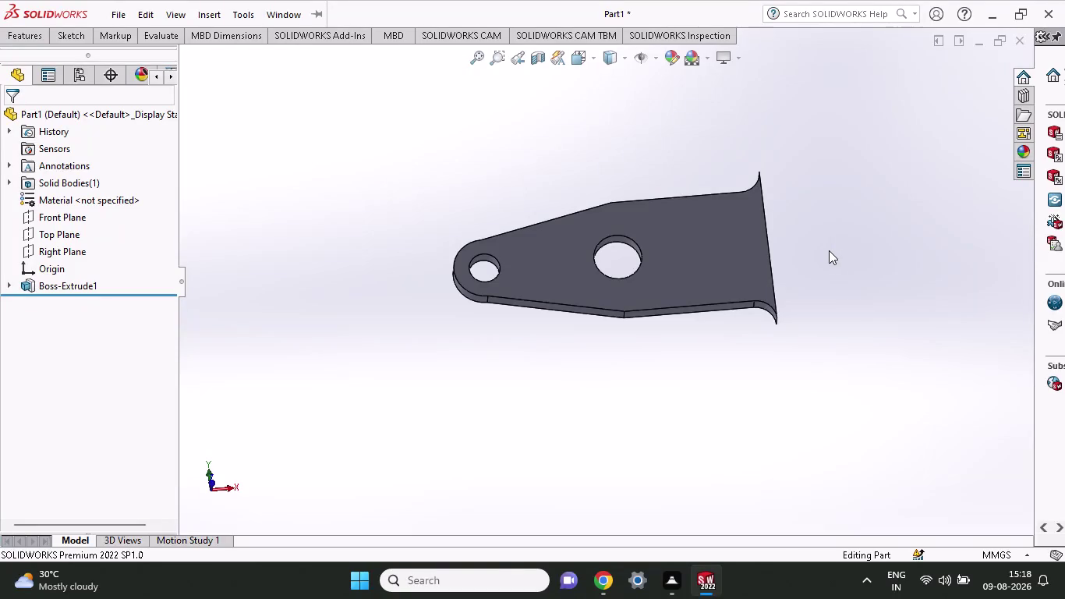
Orbit the bracket to the flange's narrow end face, select it and view it Normal To.
scroll(down, 3)
middle_drag(829, 267, 792, 257)
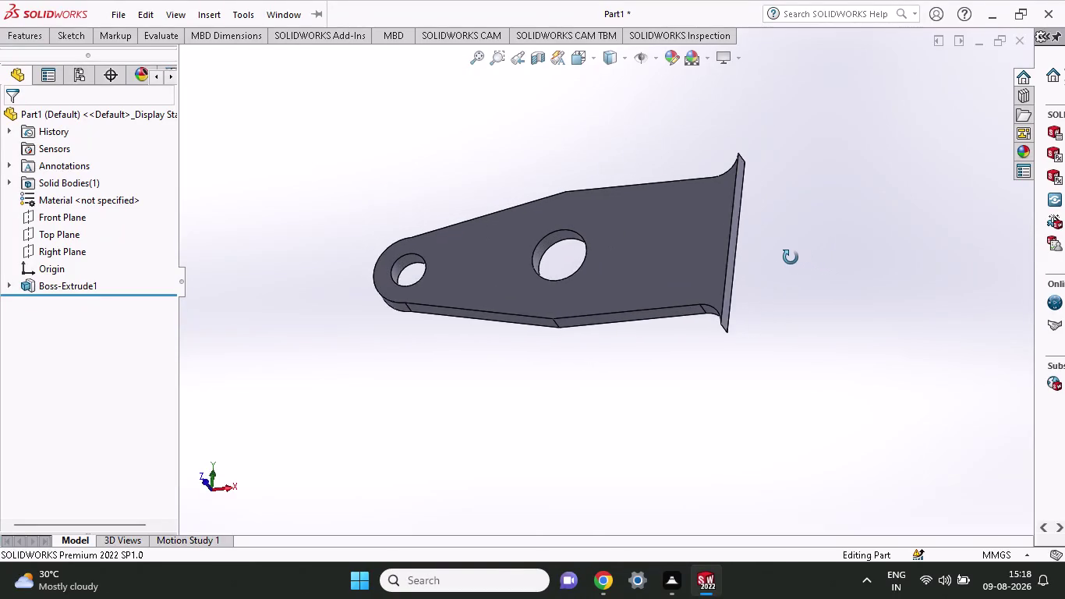
middle_drag(792, 258, 832, 199)
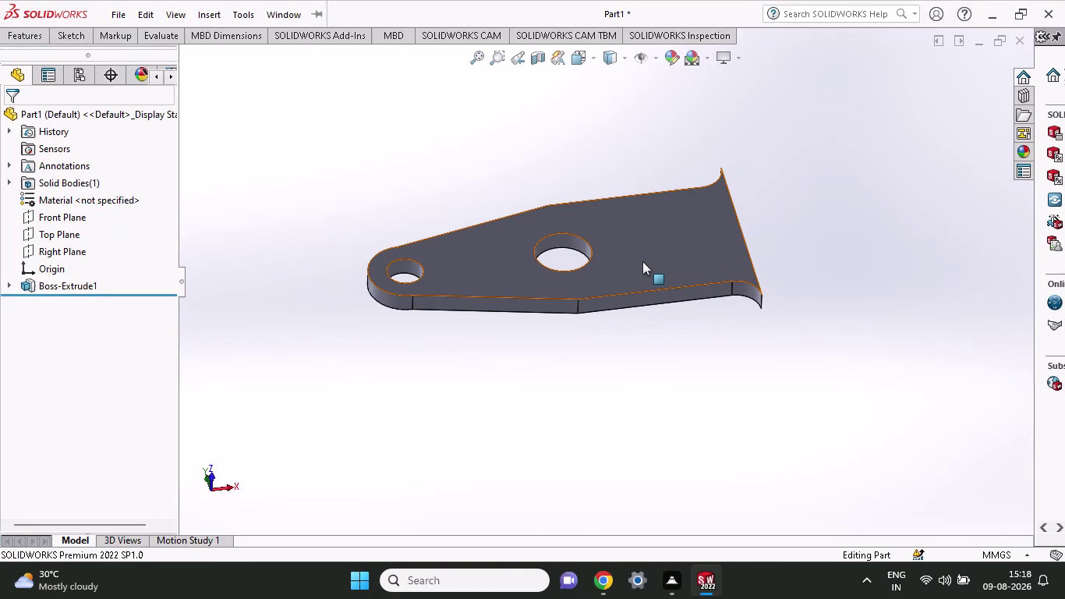
scroll(up, 3)
middle_drag(783, 250, 701, 259)
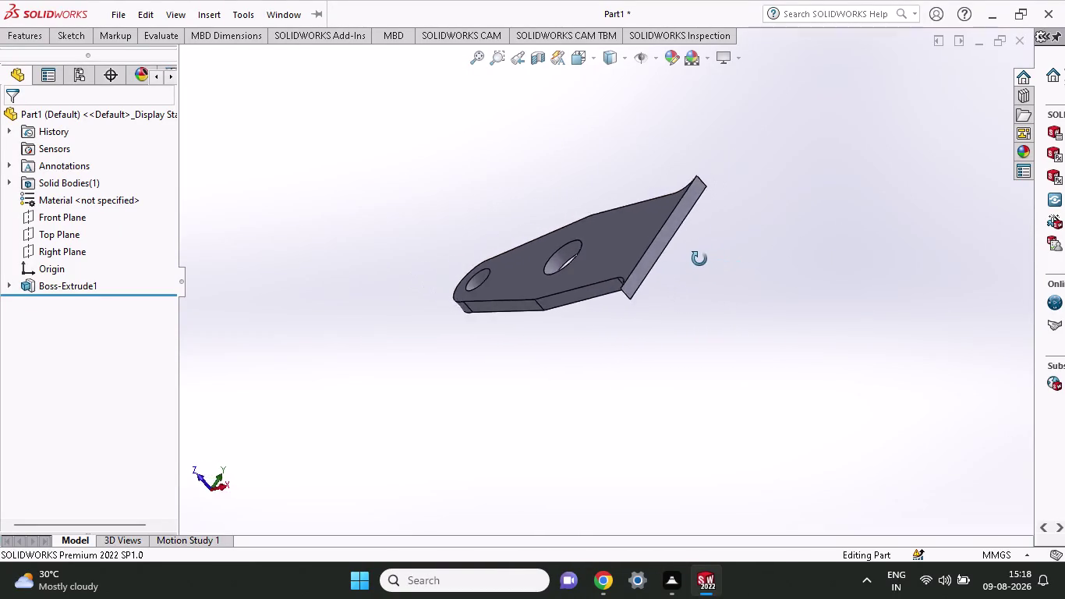
middle_drag(701, 258, 597, 250)
click(455, 245)
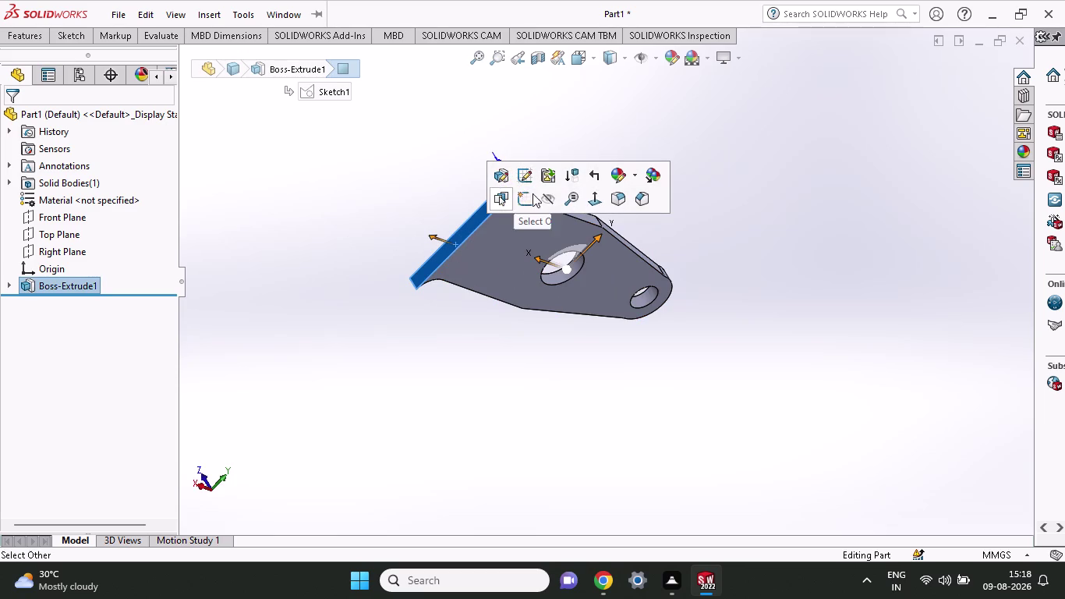
click(527, 198)
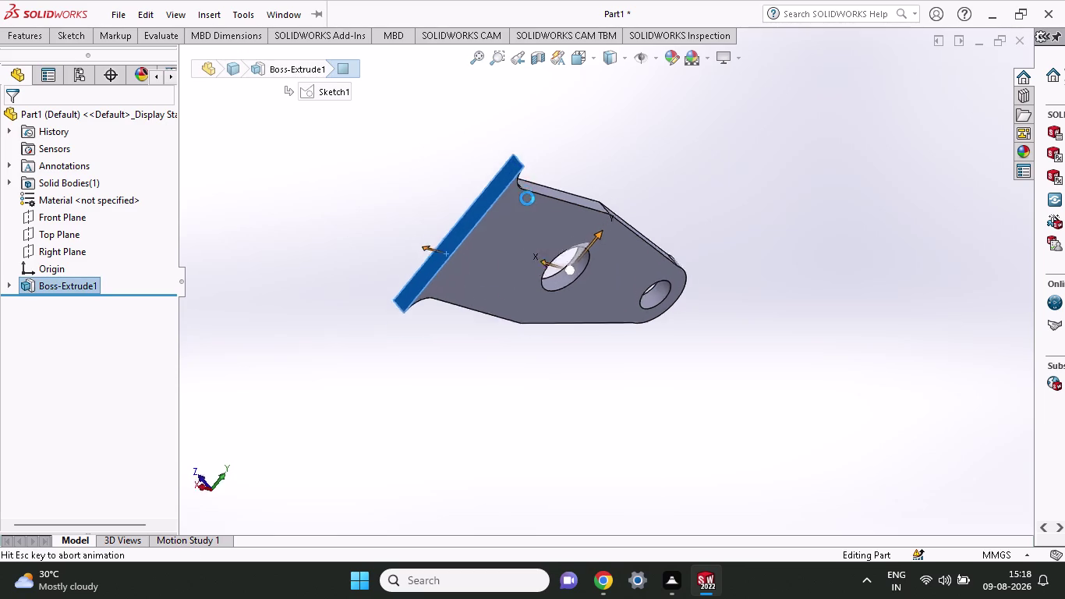
click(78, 36)
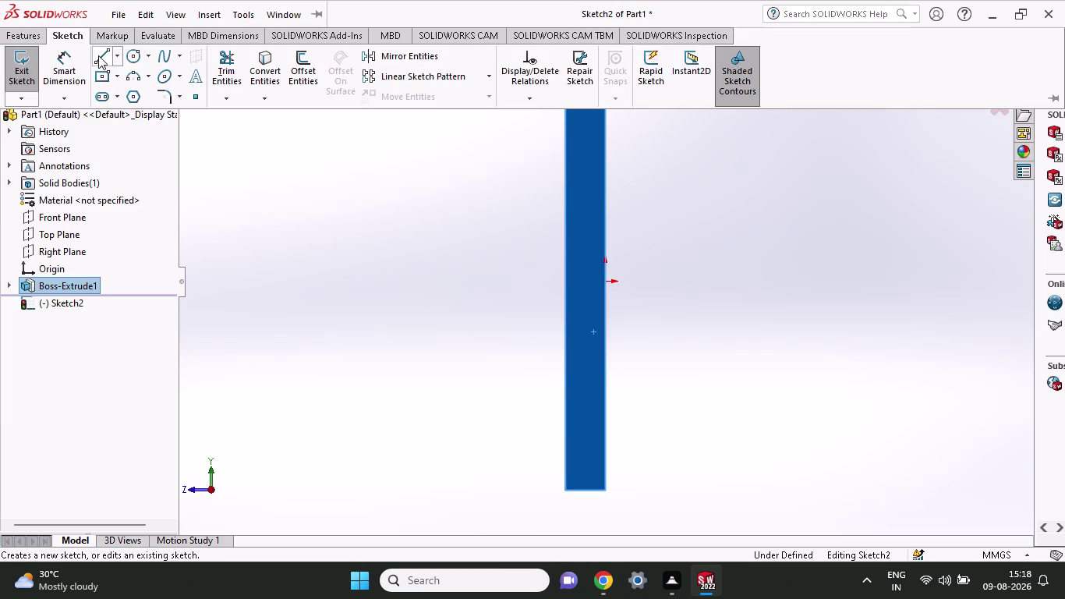
Draw a corner rectangle on the end face from its top corner down to bottom left.
click(103, 58)
scroll(up, 3)
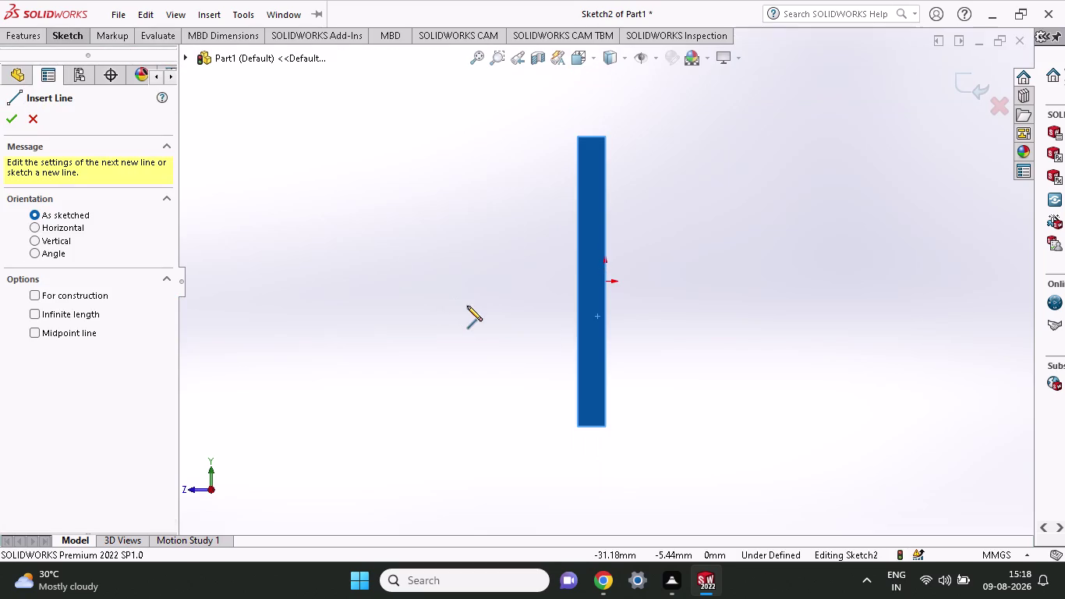
click(69, 33)
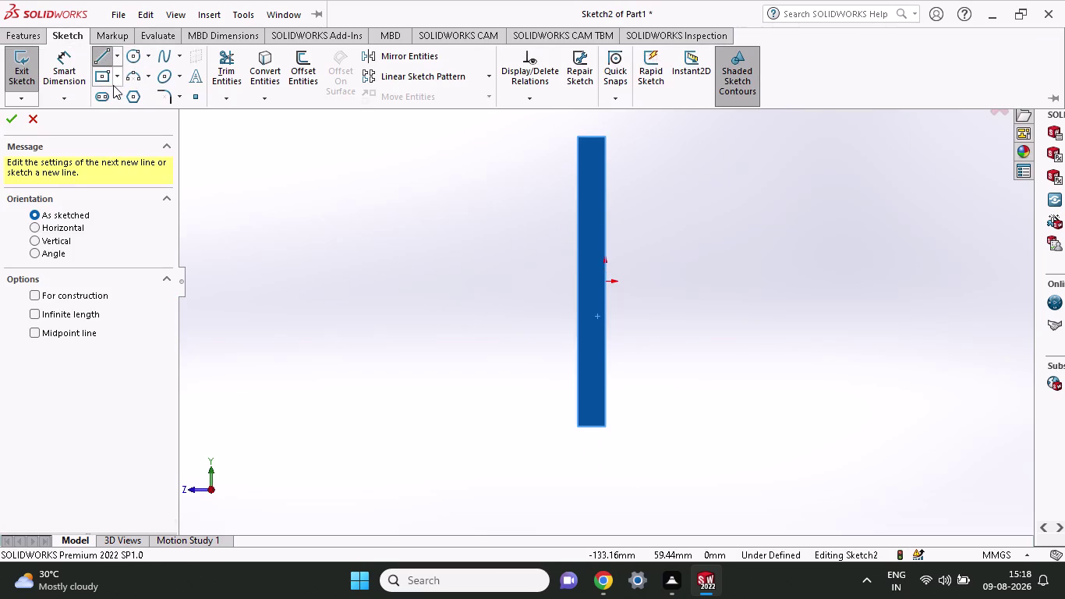
click(113, 79)
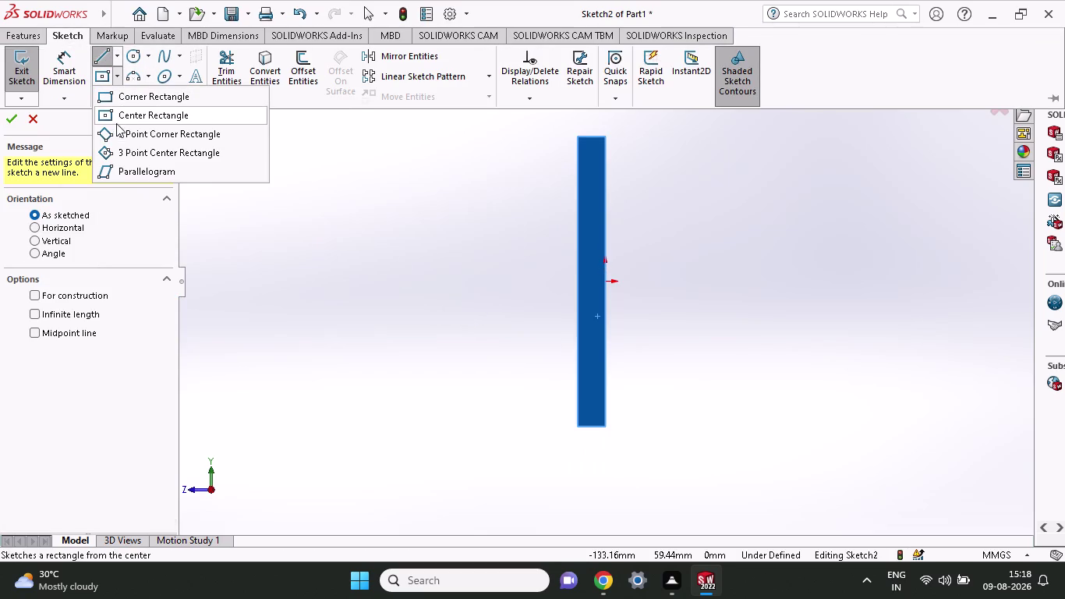
click(117, 96)
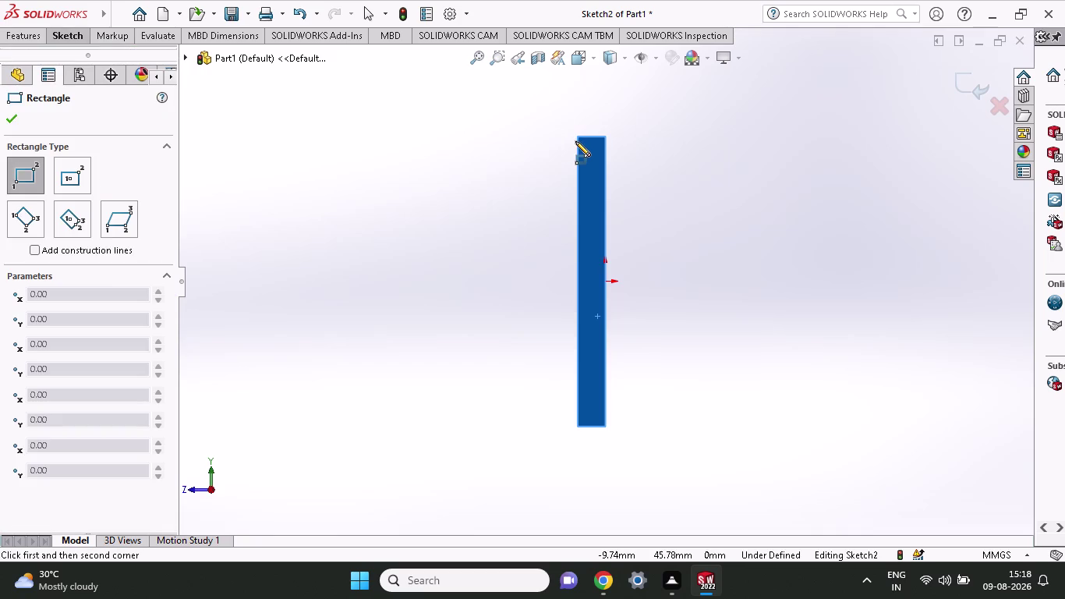
click(575, 136)
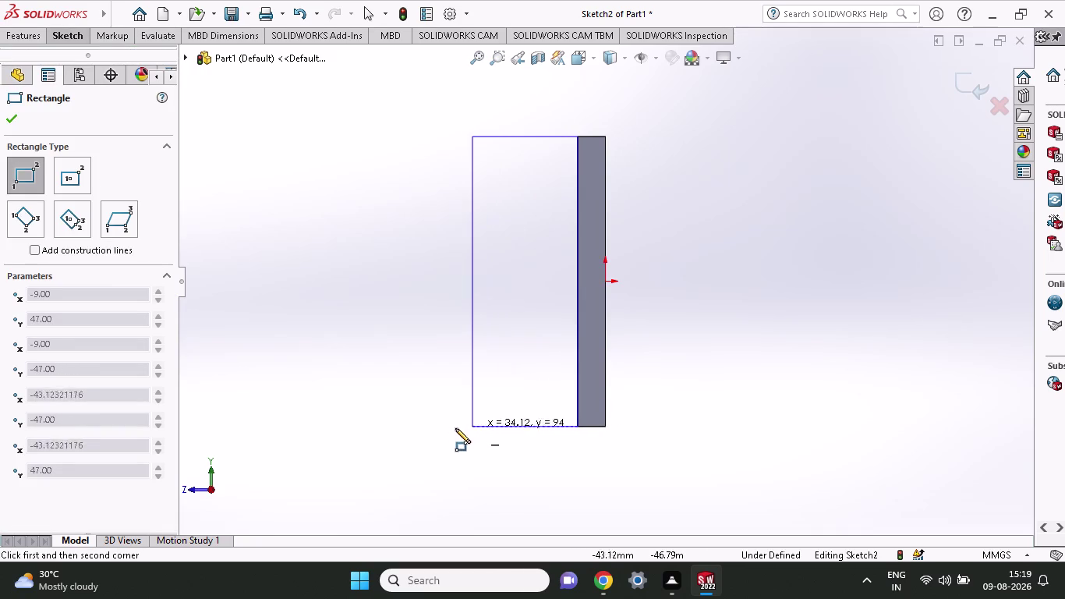
click(440, 427)
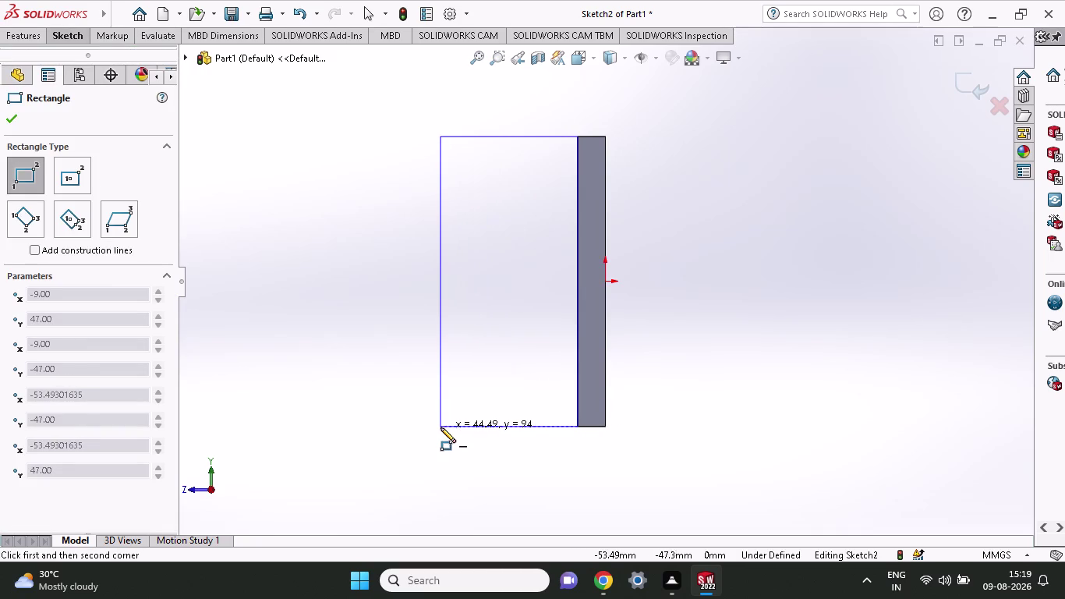
click(61, 37)
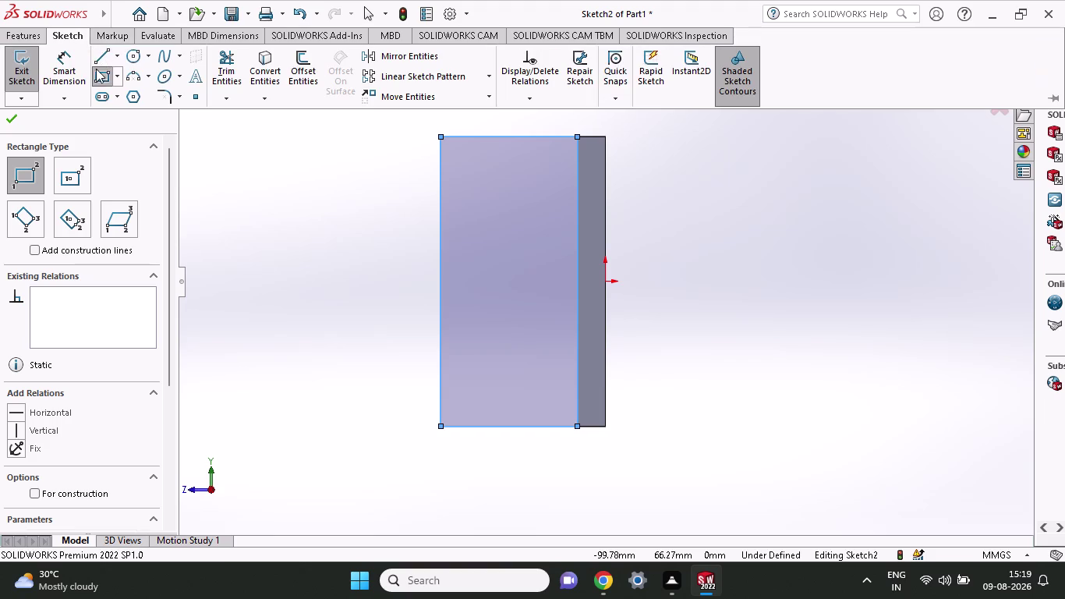
click(82, 71)
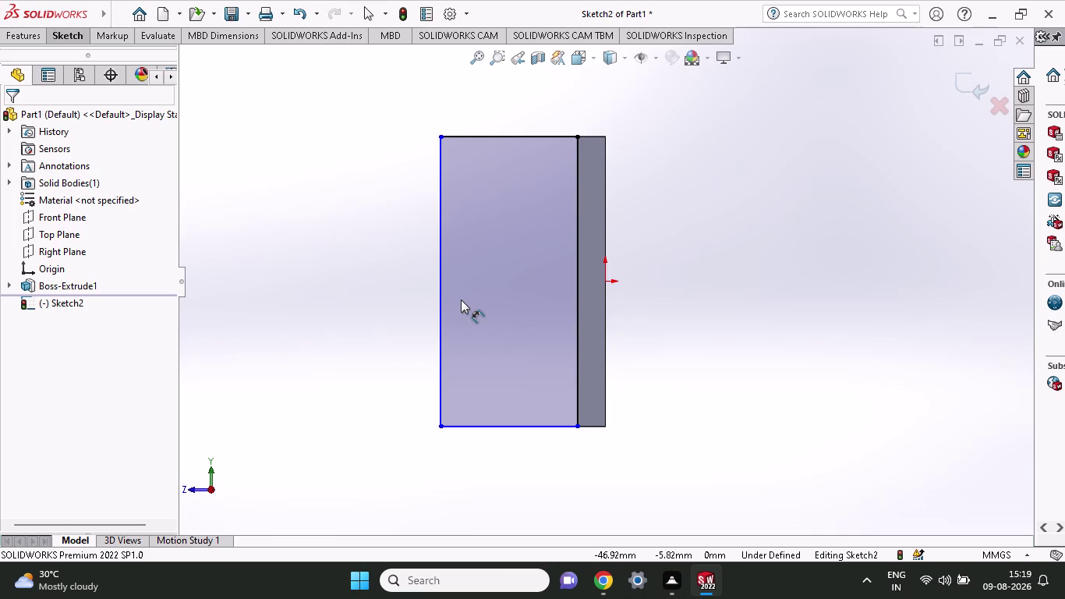
Dimension the rectangle's bottom edge to 71 mm, entered as 80-9.
click(576, 424)
click(439, 427)
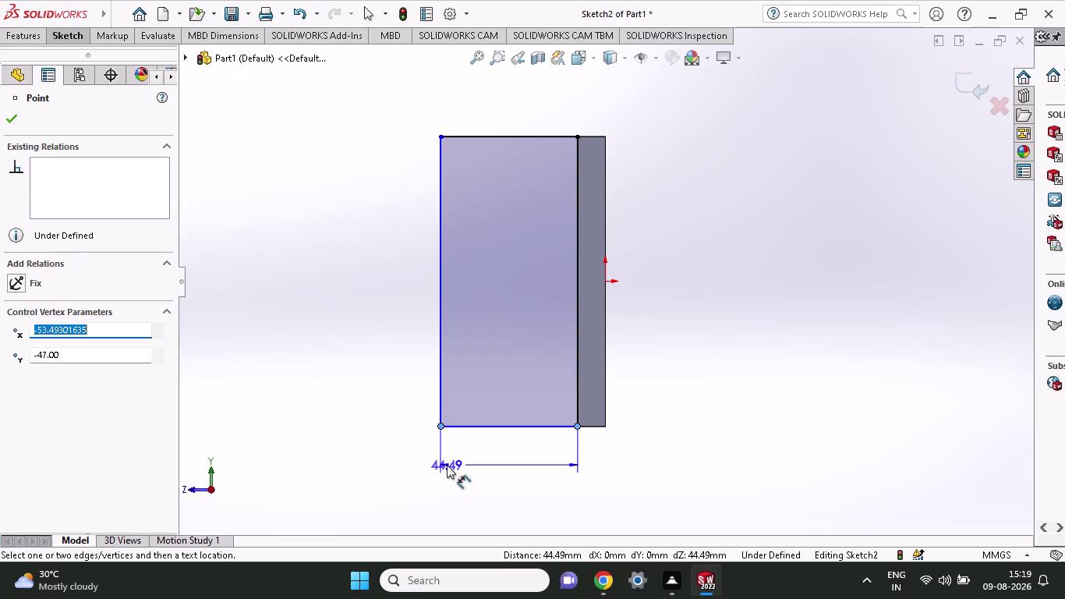
click(447, 464)
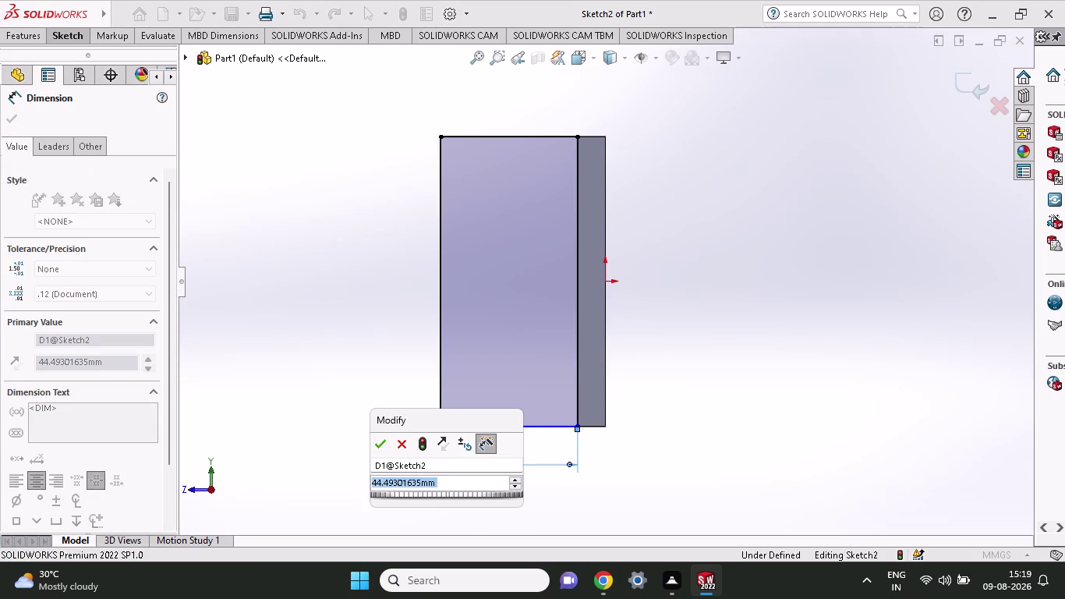
text(80)
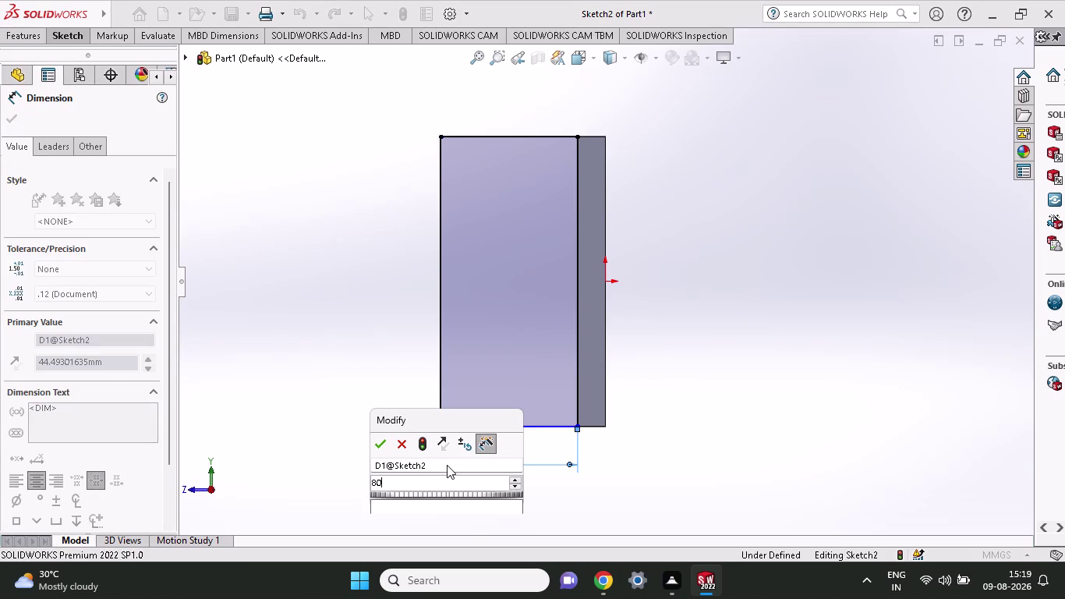
text(-9)
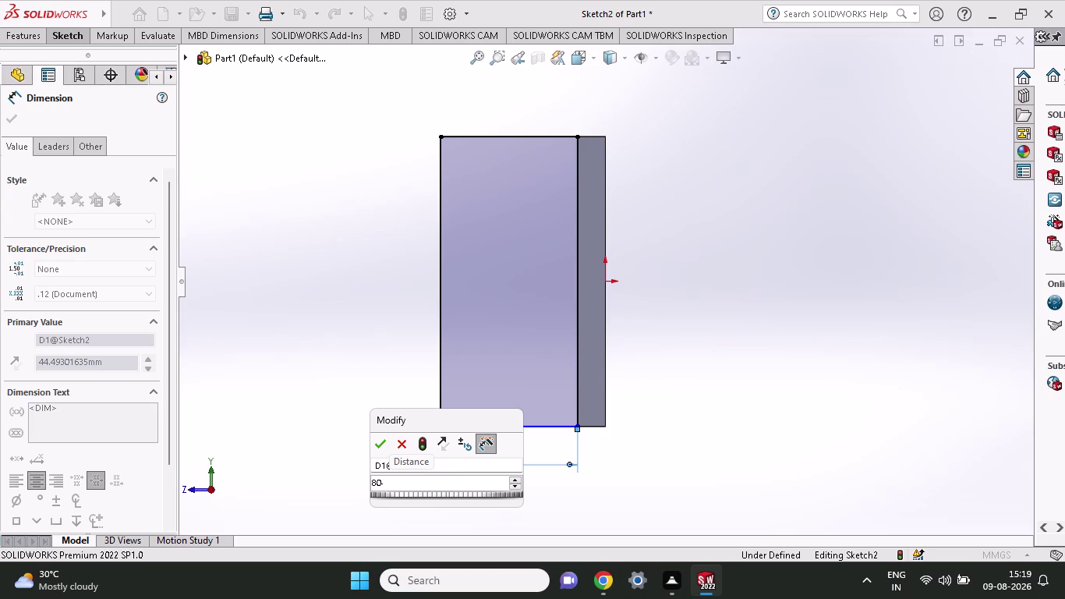
key(Return)
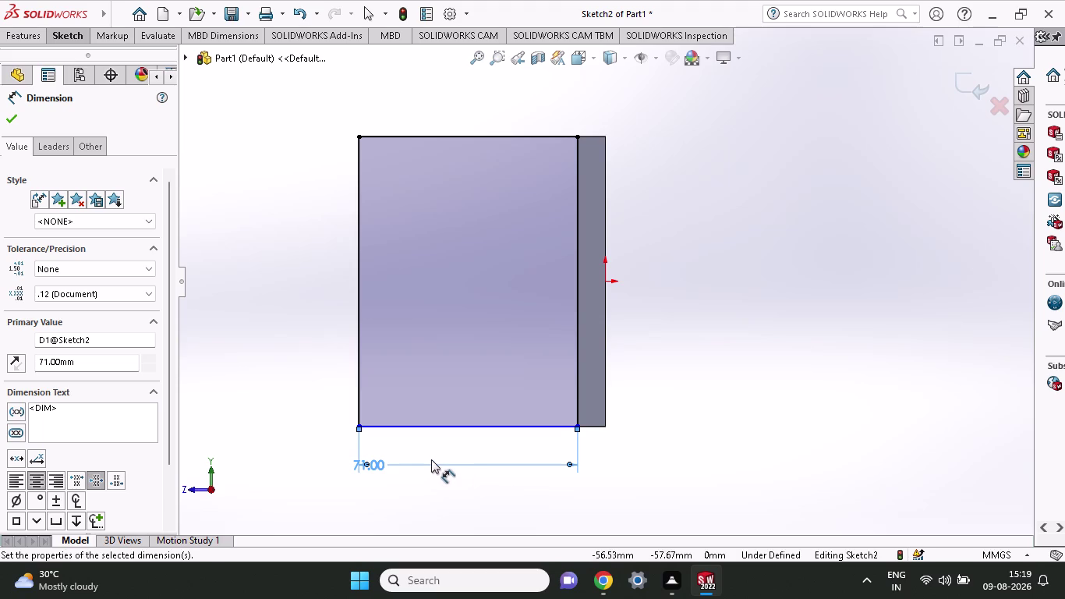
Dimension the rectangle's left side to 96 mm, fully defining the sketch.
scroll(up, 3)
click(461, 362)
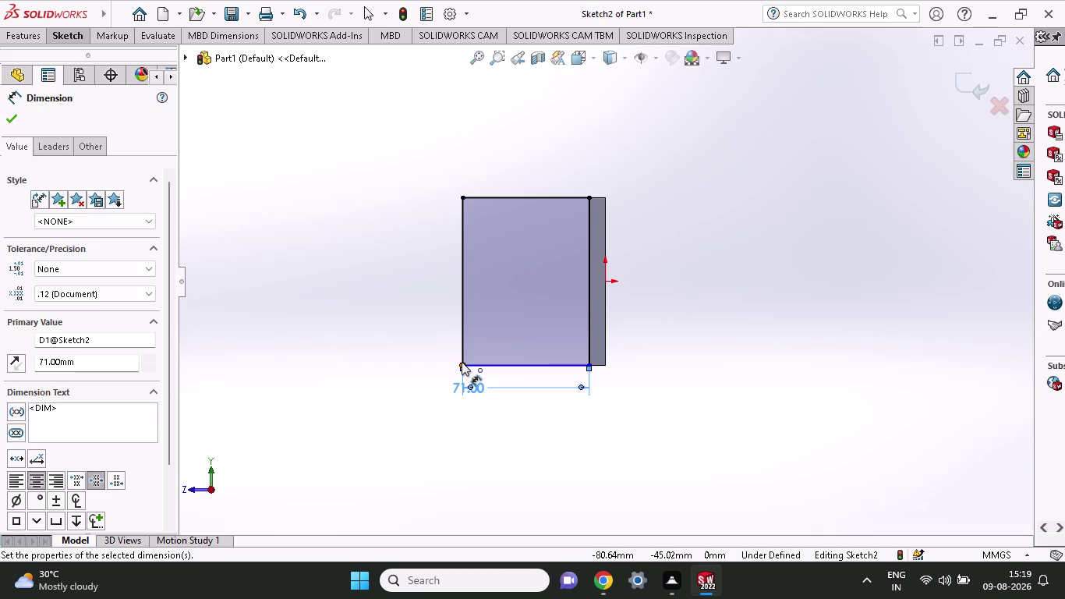
click(461, 198)
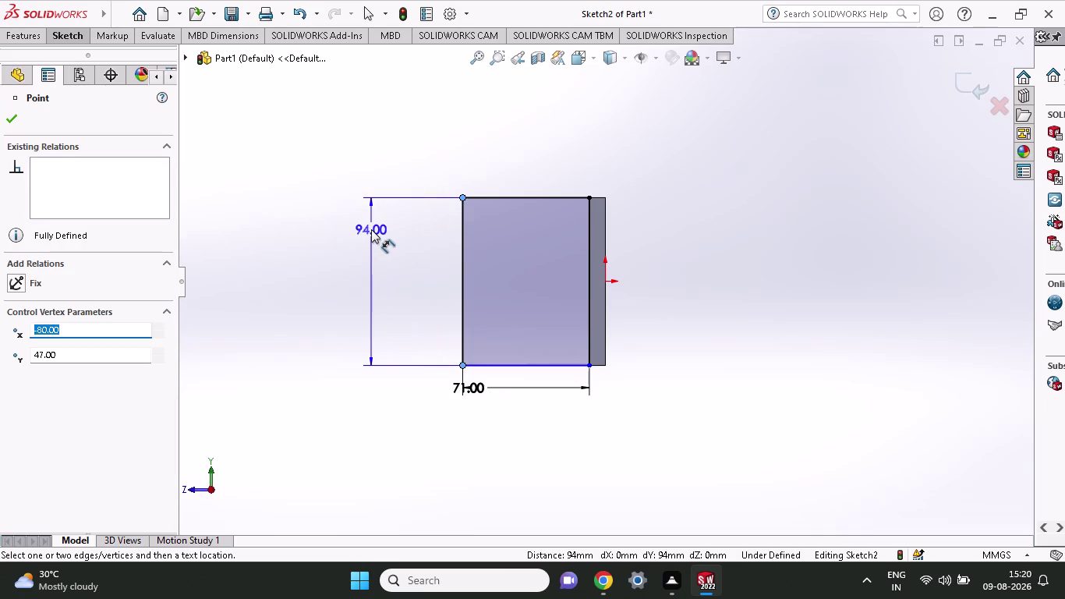
click(371, 229)
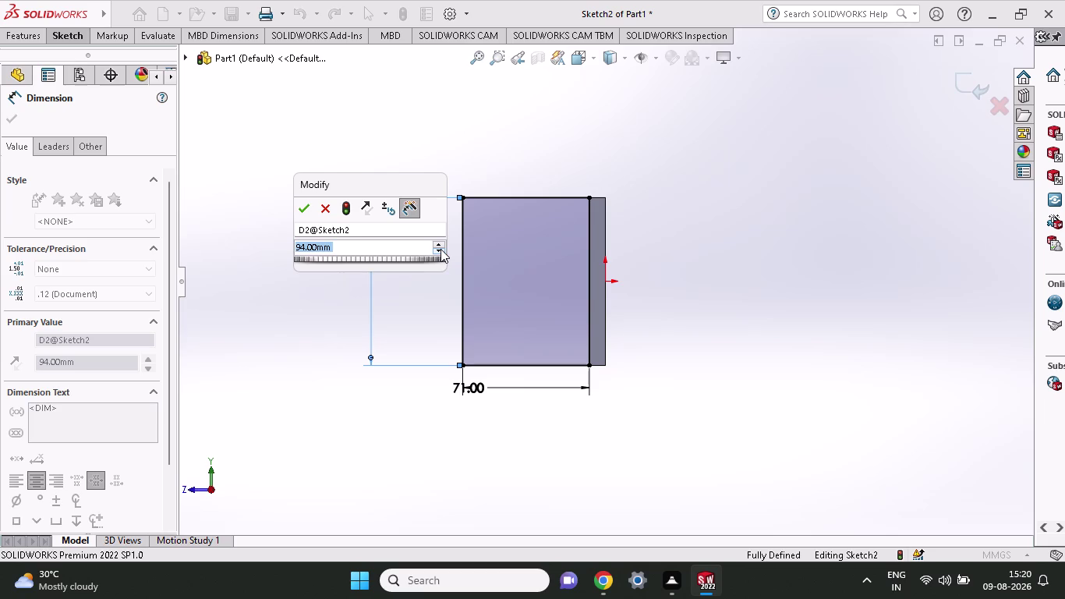
text(96)
key(Return)
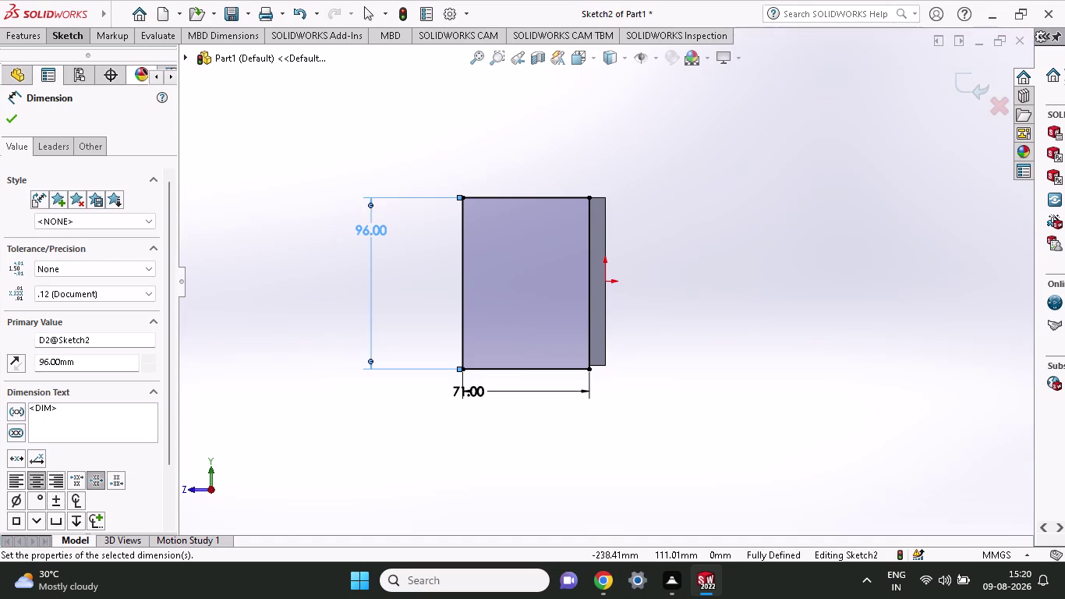
click(74, 33)
Fillet the rectangle's top-left and bottom-left corners with an 18 mm radius.
click(162, 91)
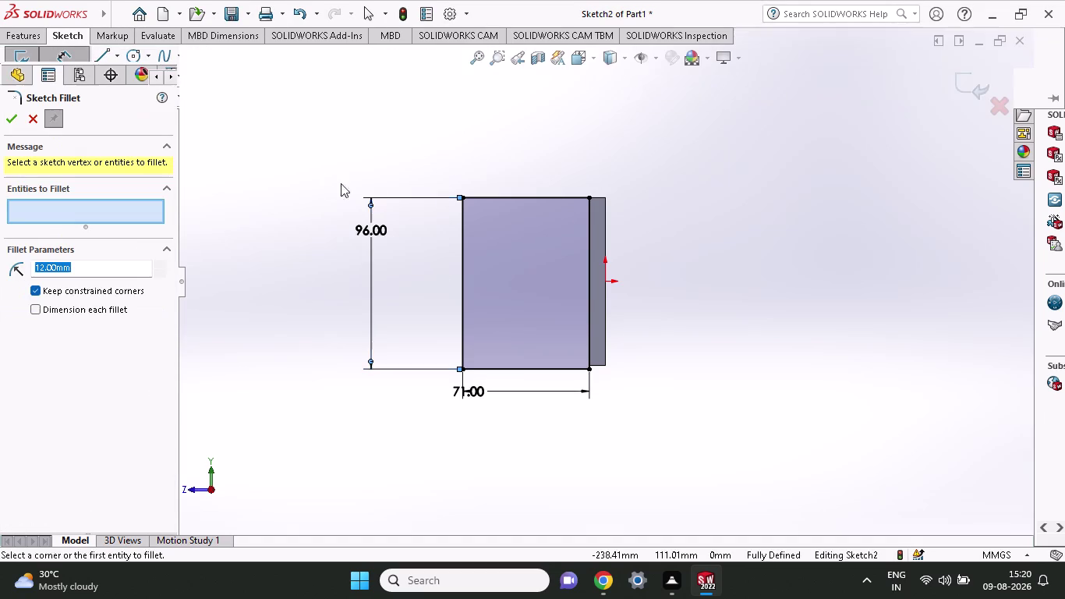
click(463, 197)
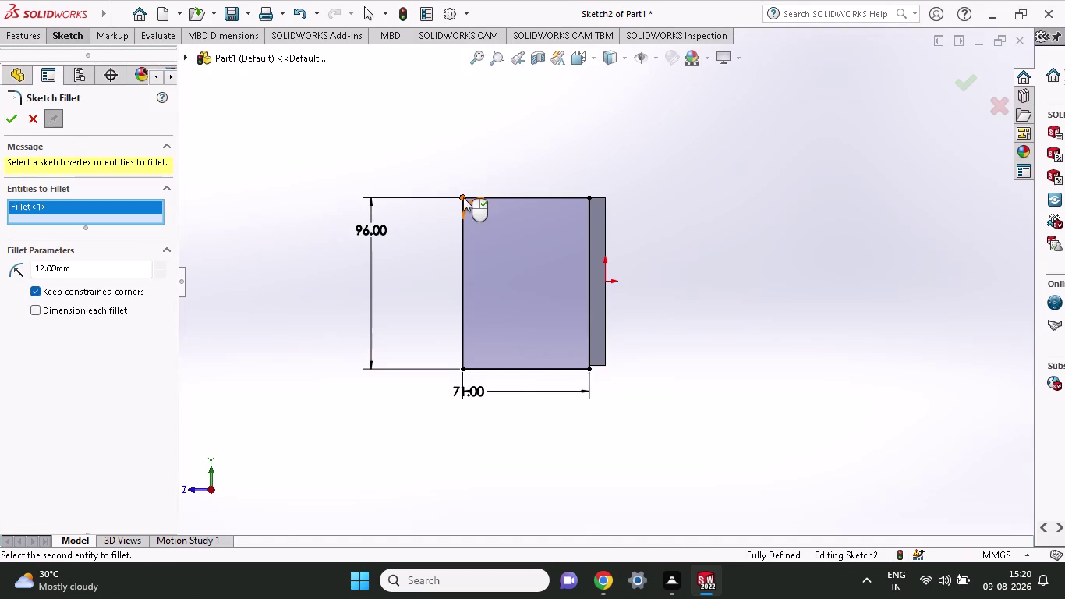
click(463, 369)
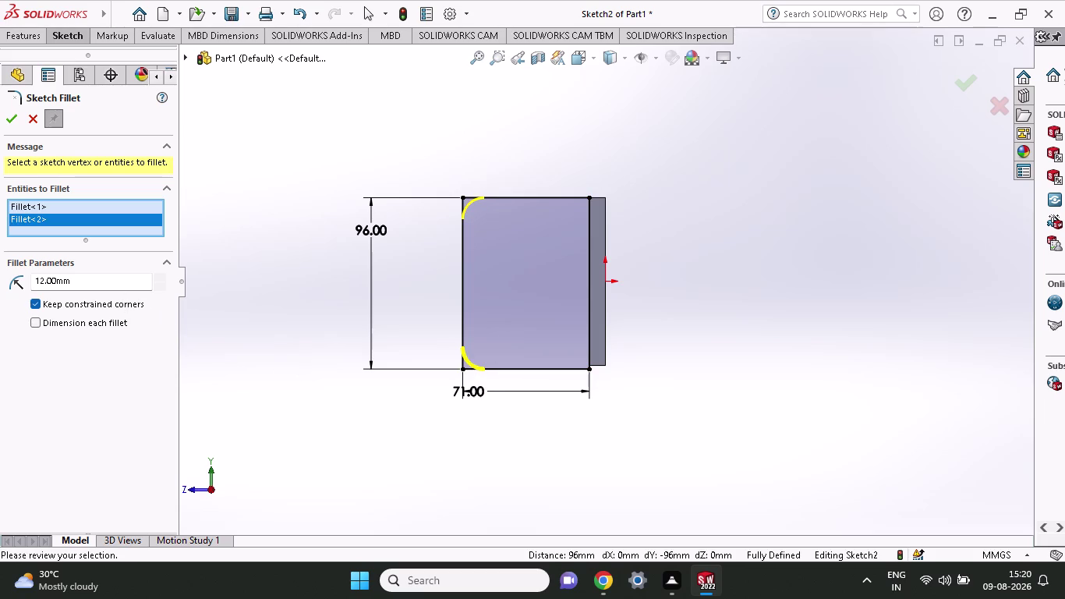
drag(113, 288, 0, 295)
text(18)
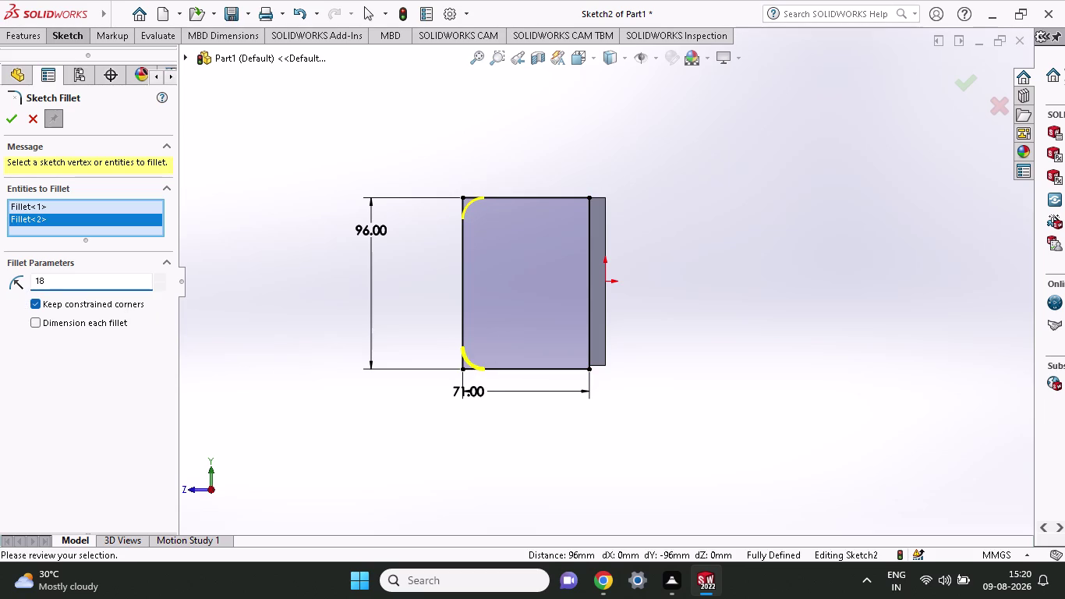
click(10, 117)
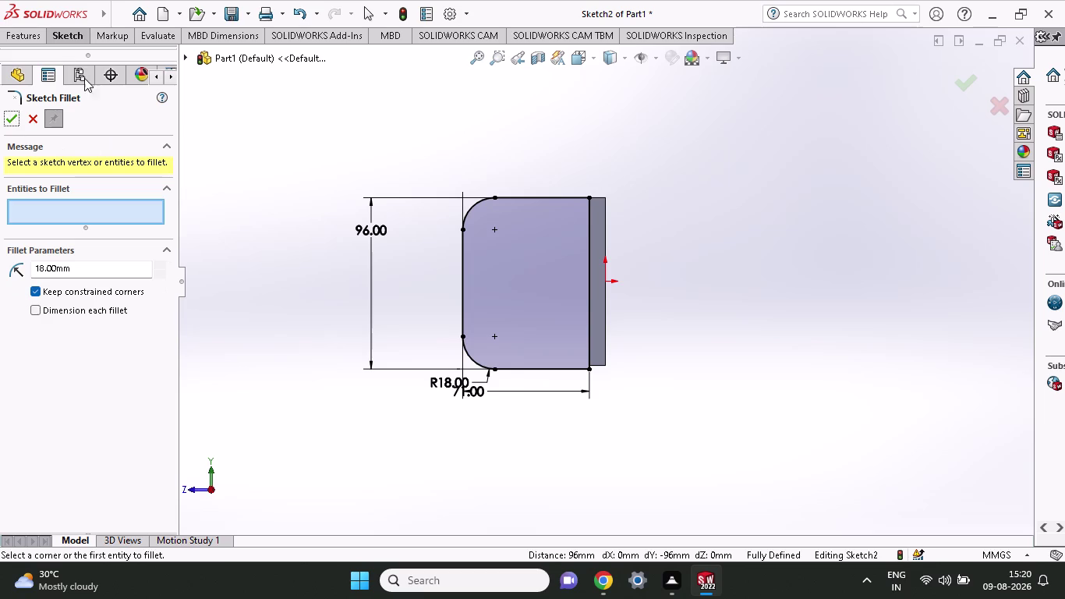
click(49, 36)
click(129, 60)
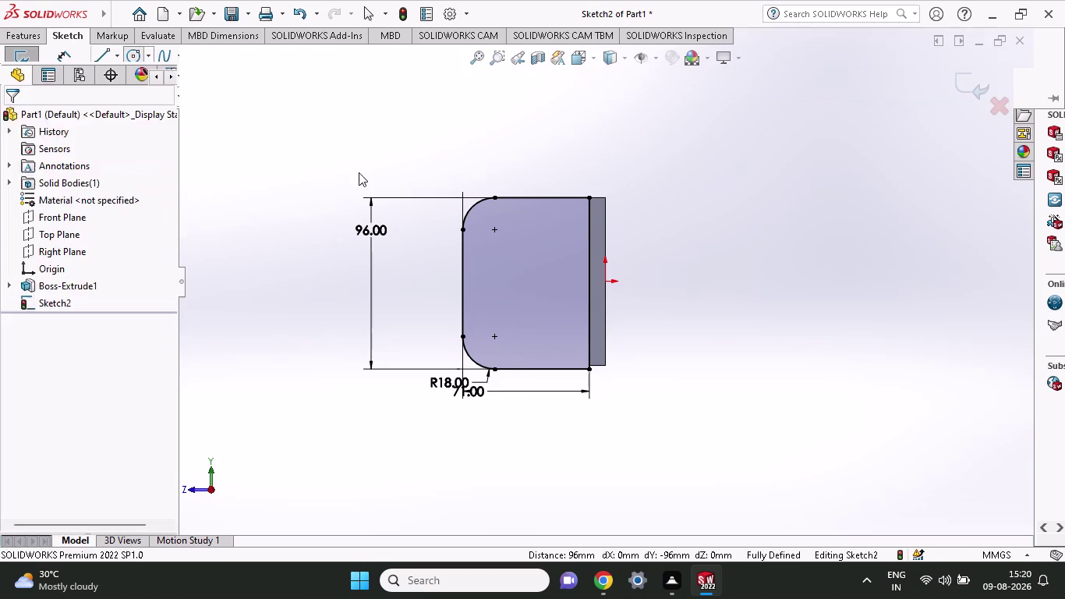
Sketch two hole circles centred on the upper and lower fillet centres.
click(495, 231)
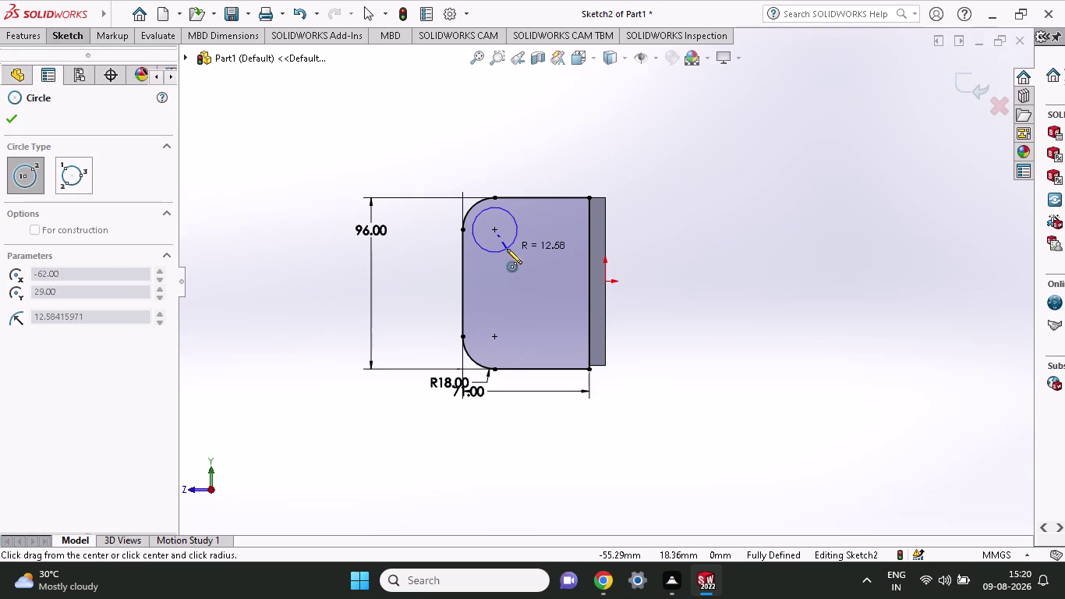
click(501, 243)
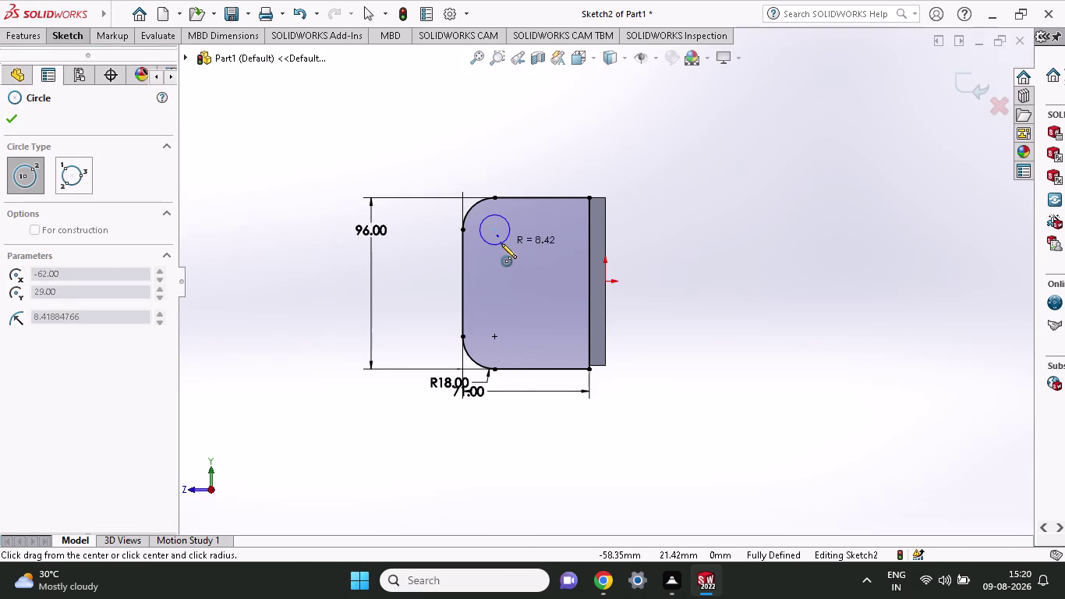
click(491, 335)
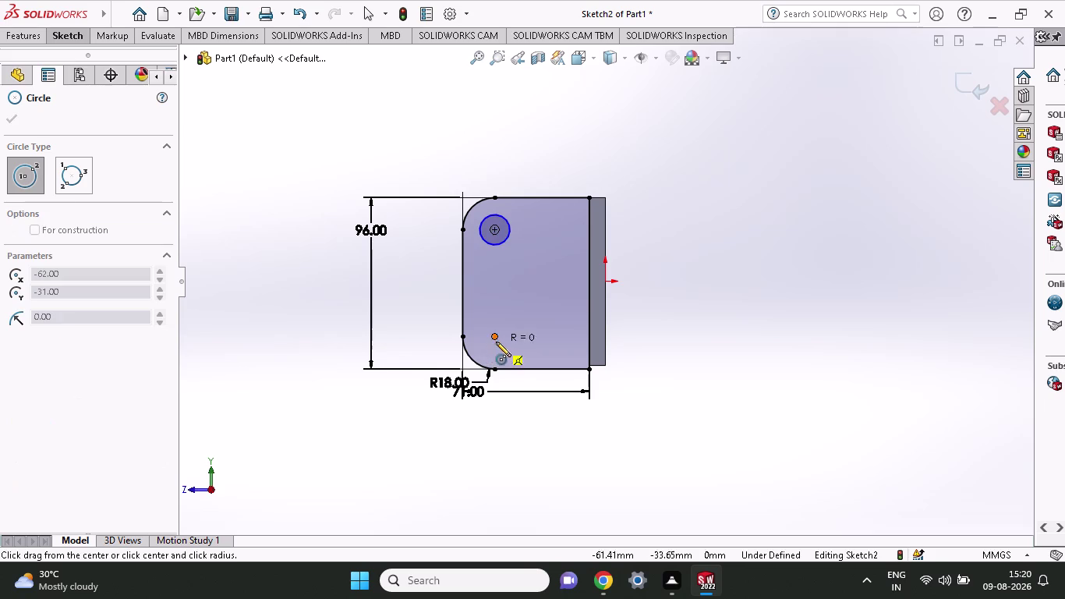
click(499, 349)
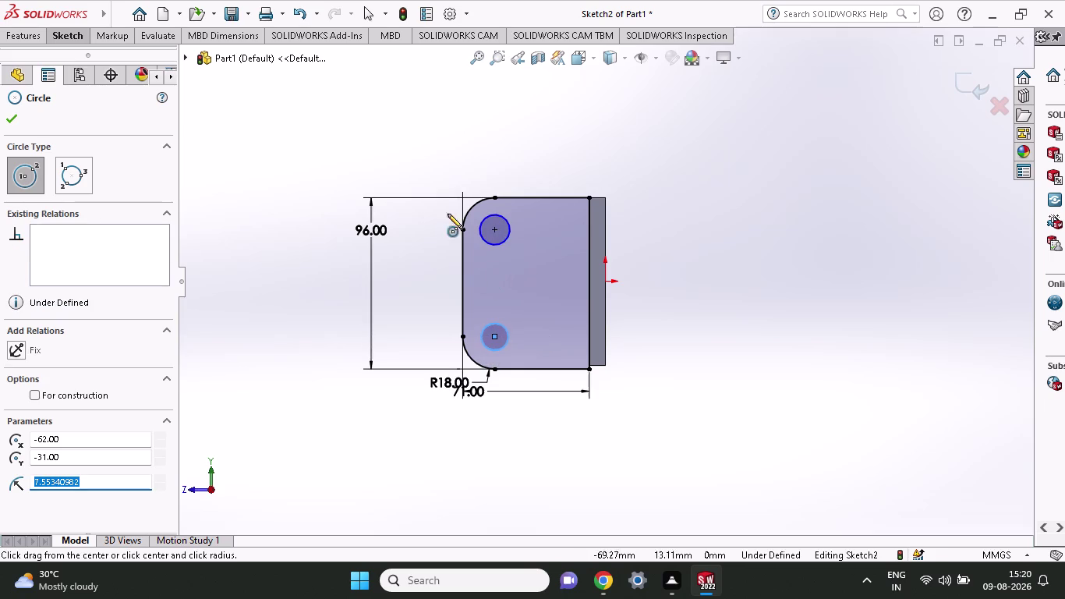
click(37, 37)
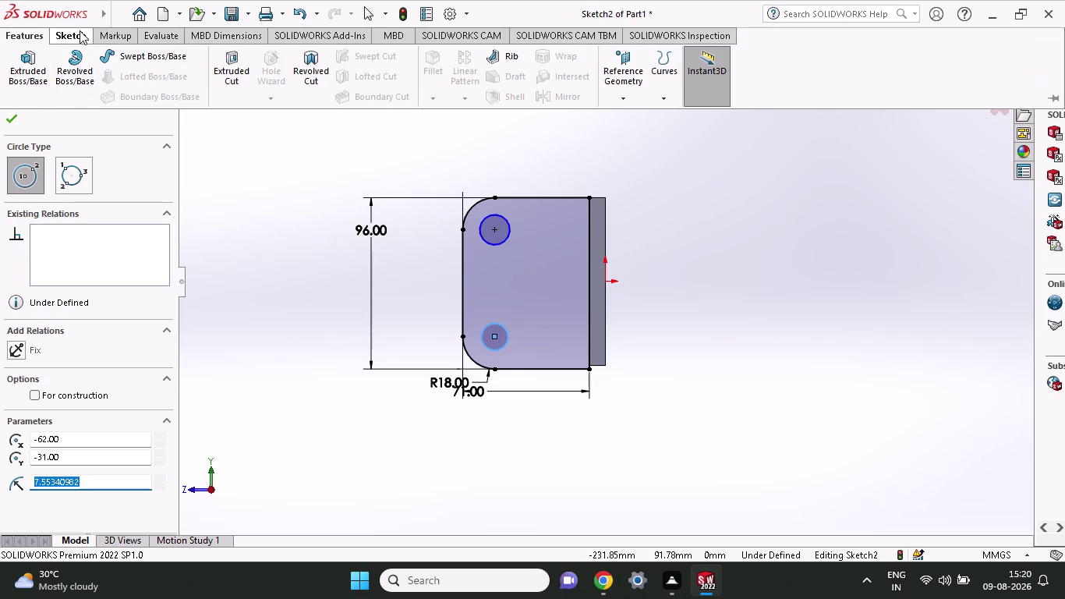
click(79, 30)
click(68, 70)
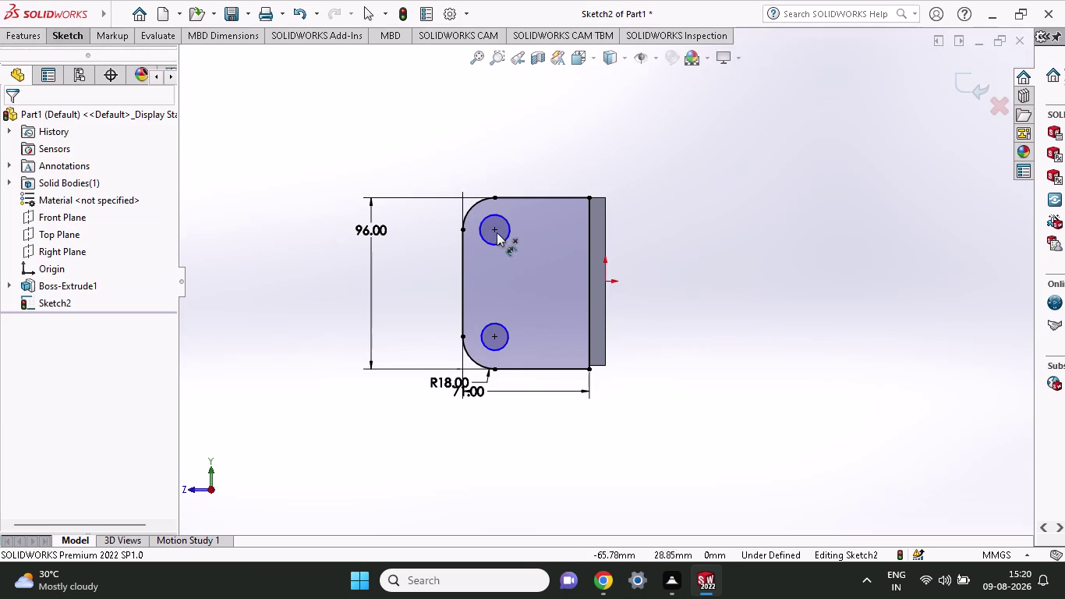
Add diameter dimensions to the top and lower hole circles.
click(505, 234)
click(517, 143)
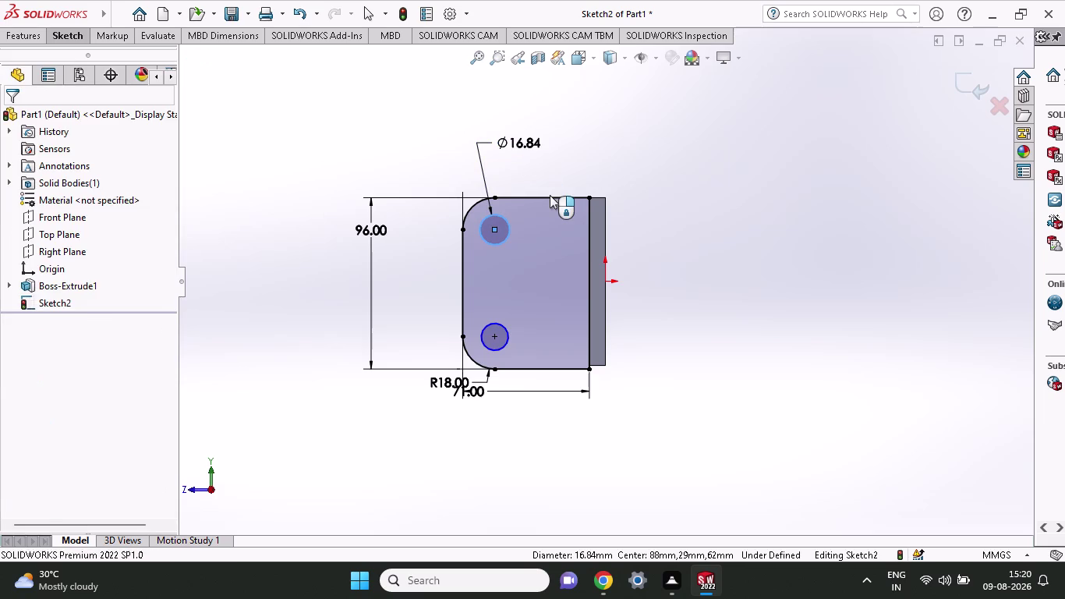
key(9)
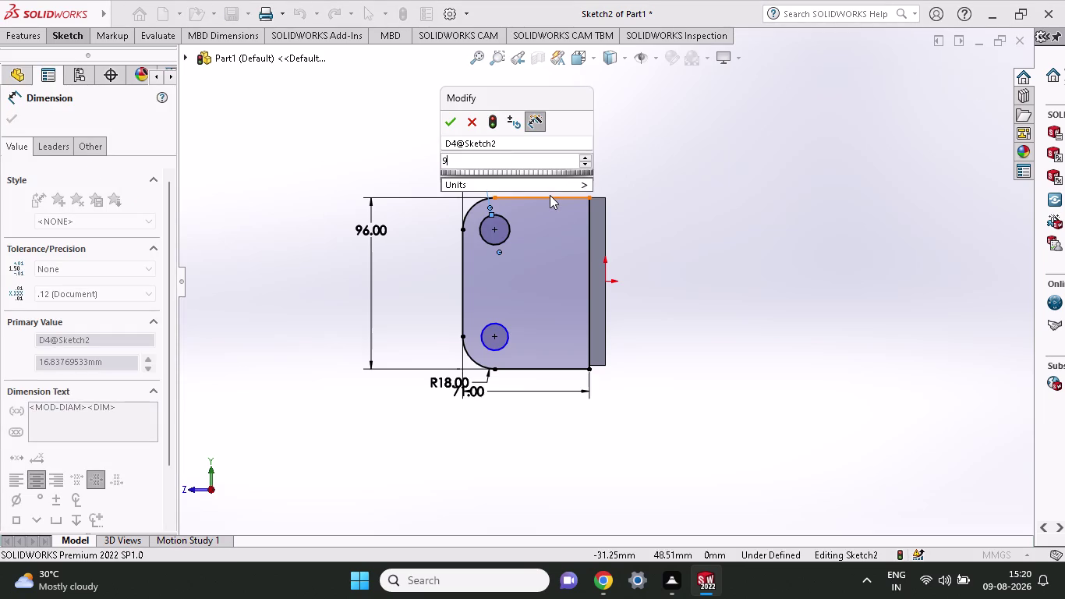
click(448, 122)
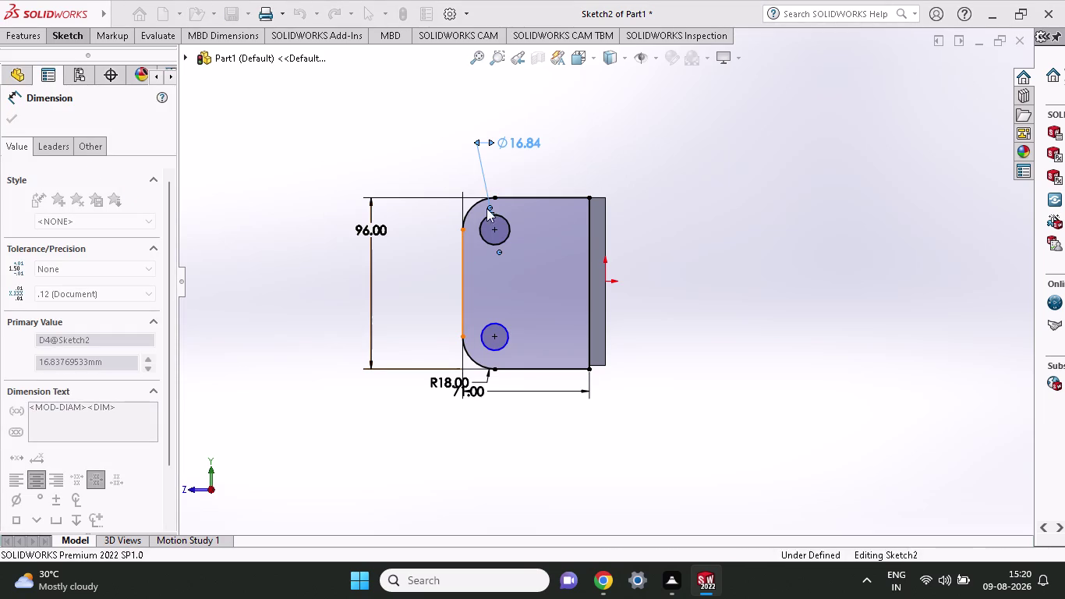
click(495, 349)
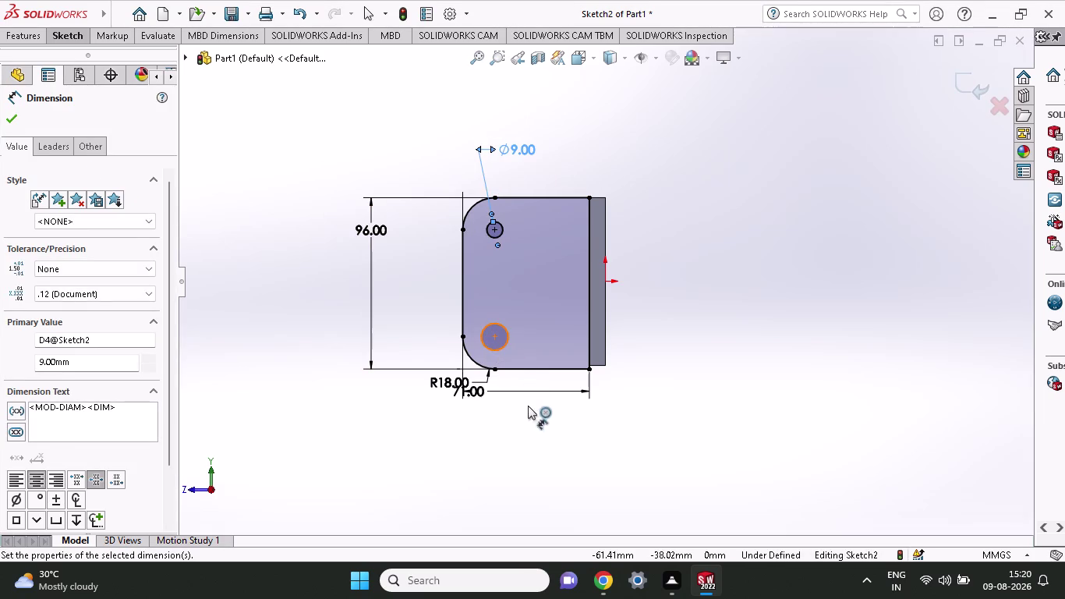
click(526, 429)
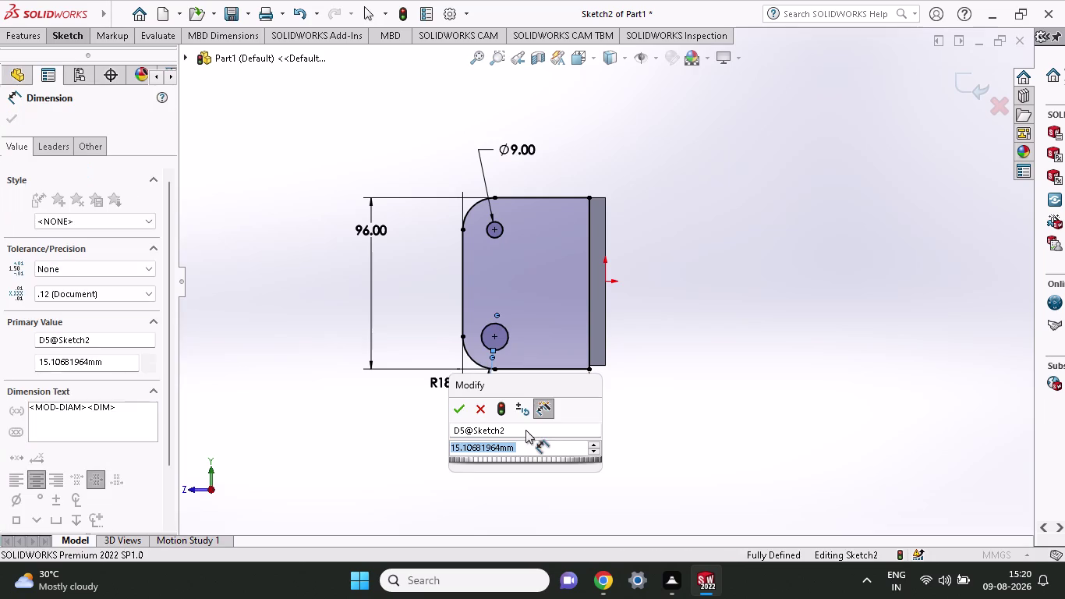
key(9)
click(460, 406)
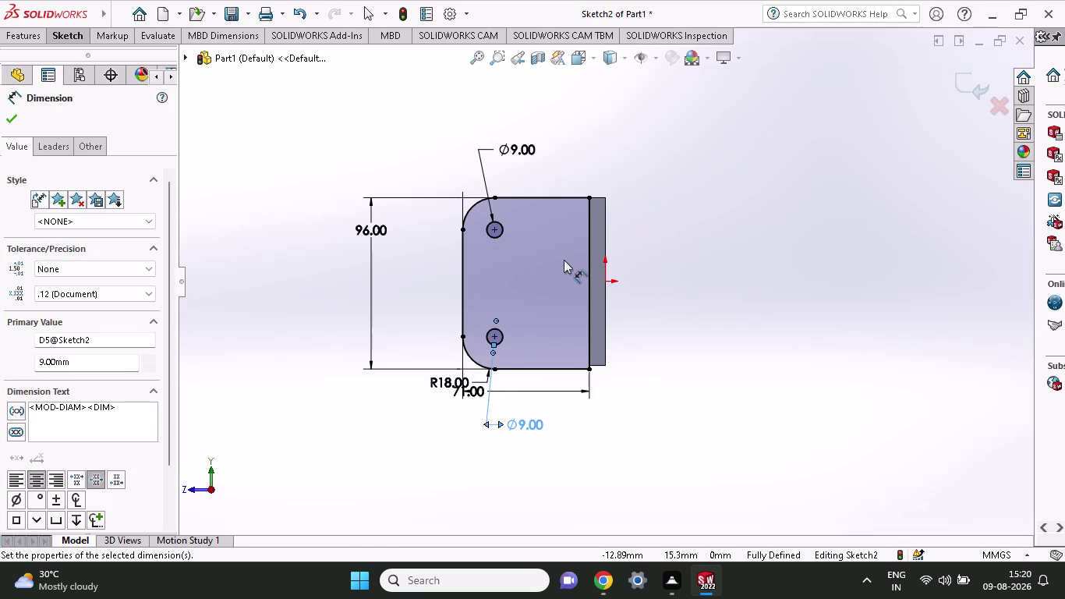
Change both hole circle diameters to 18 mm.
double_click(523, 421)
key(1)
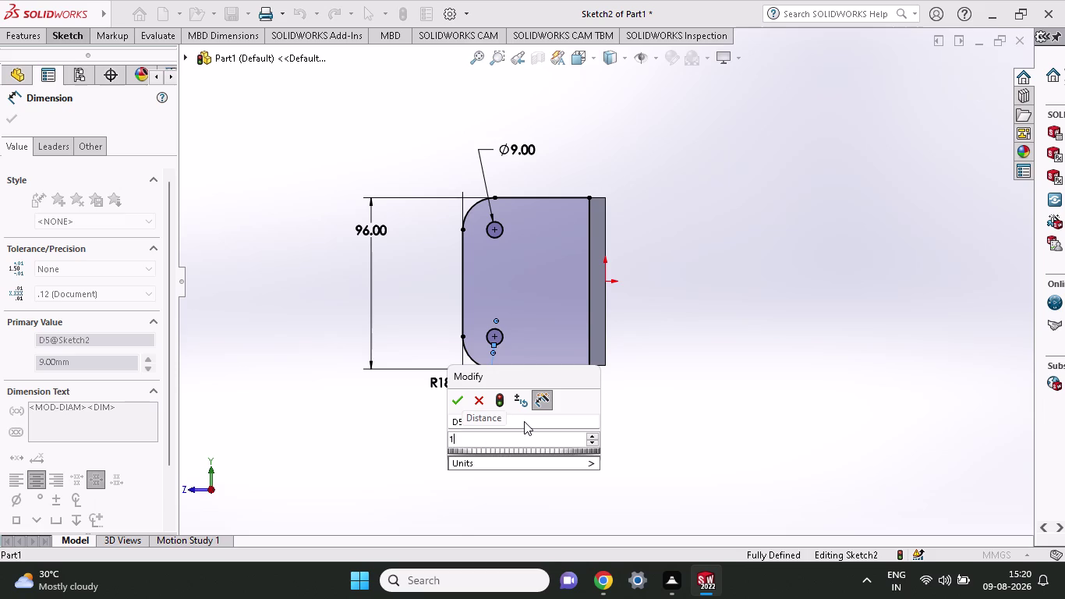
key(8)
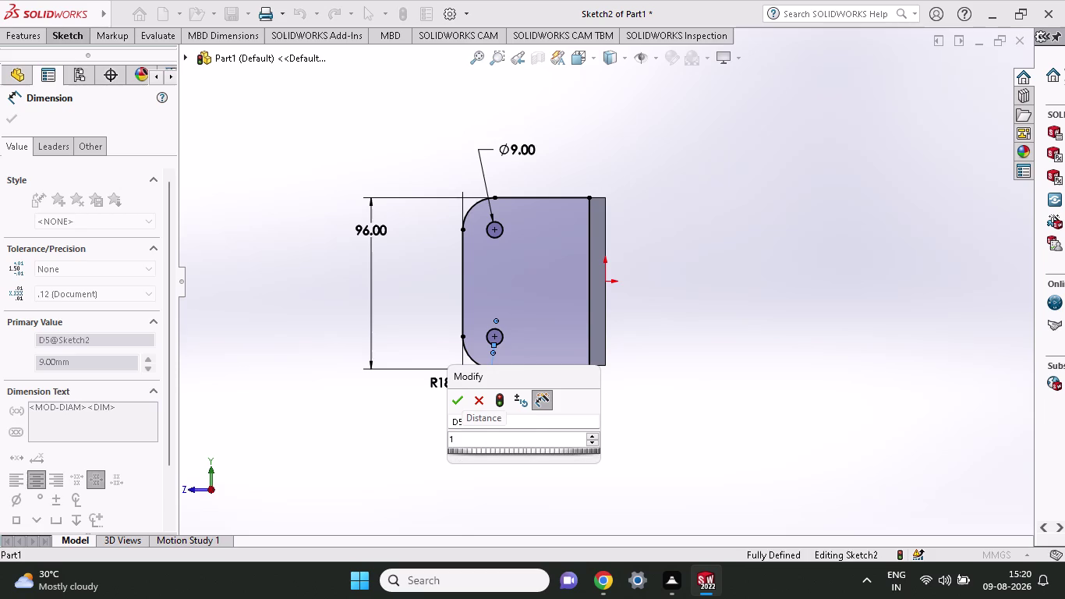
key(Return)
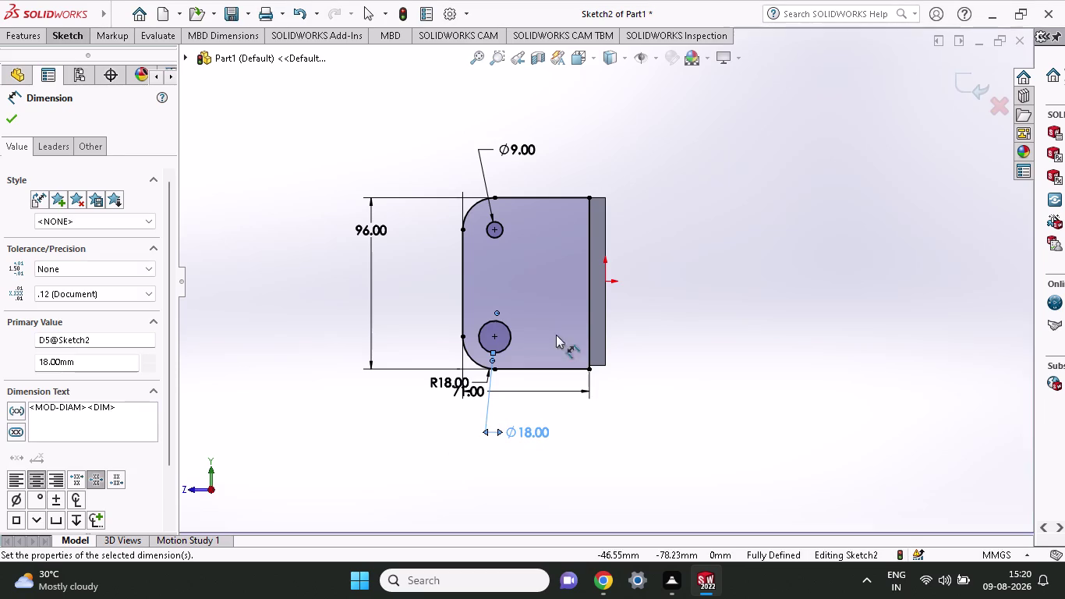
click(501, 236)
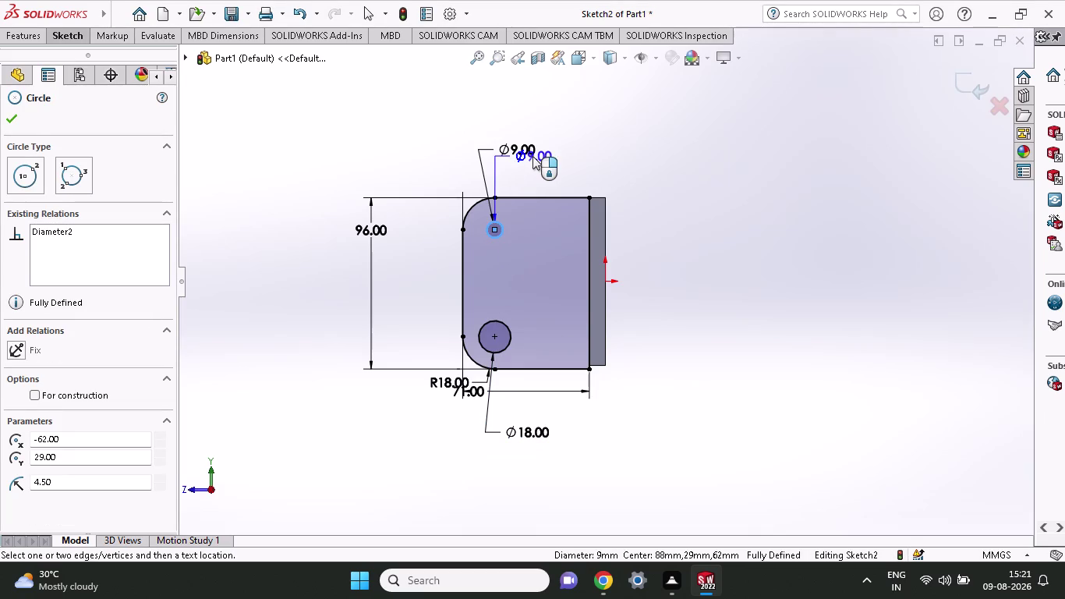
click(578, 155)
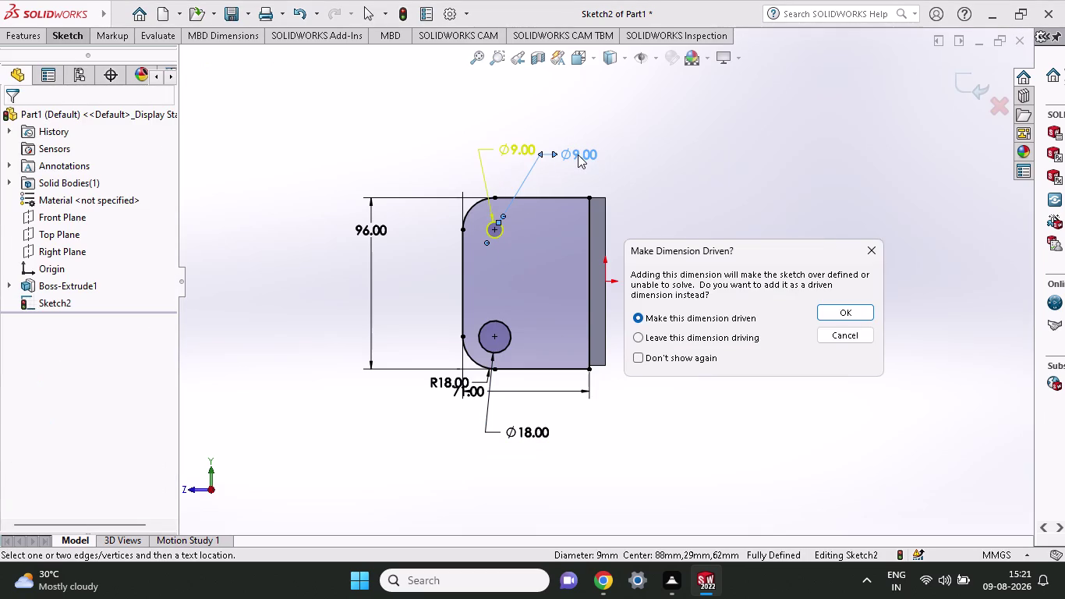
click(836, 329)
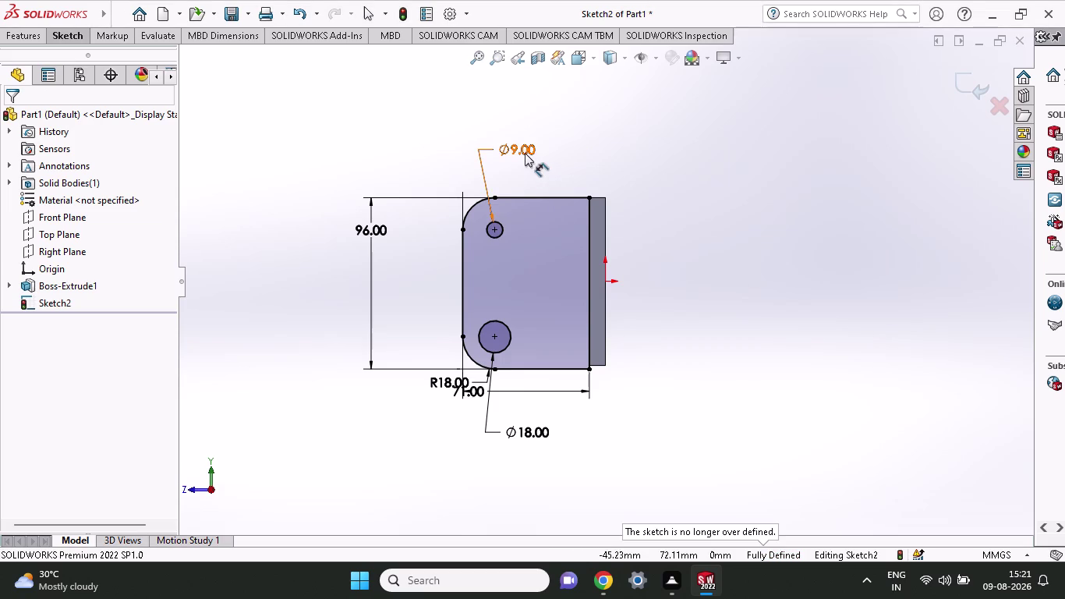
double_click(525, 153)
text(18)
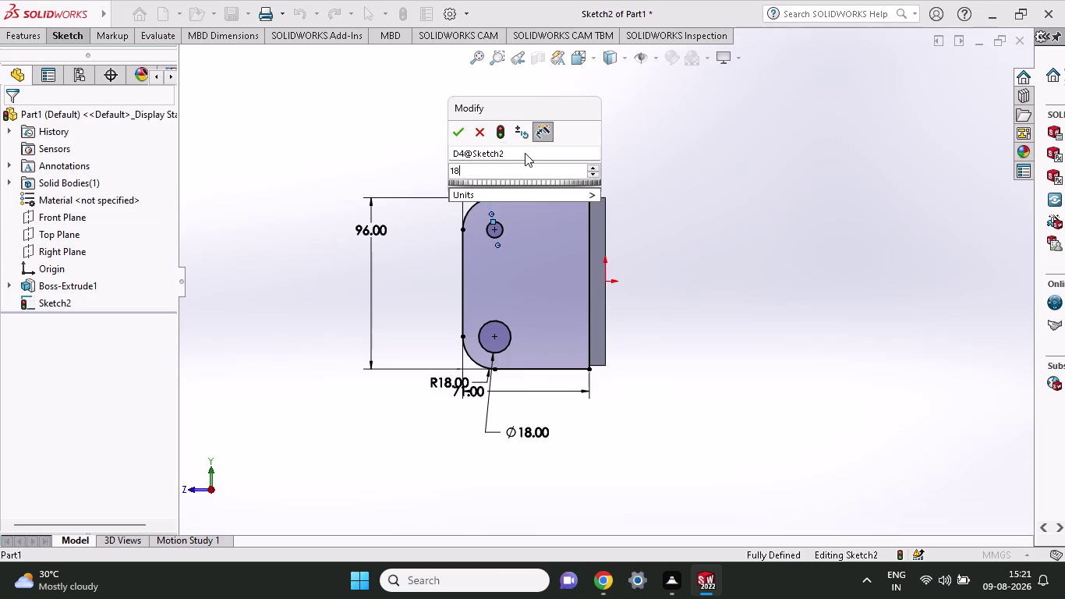
key(Return)
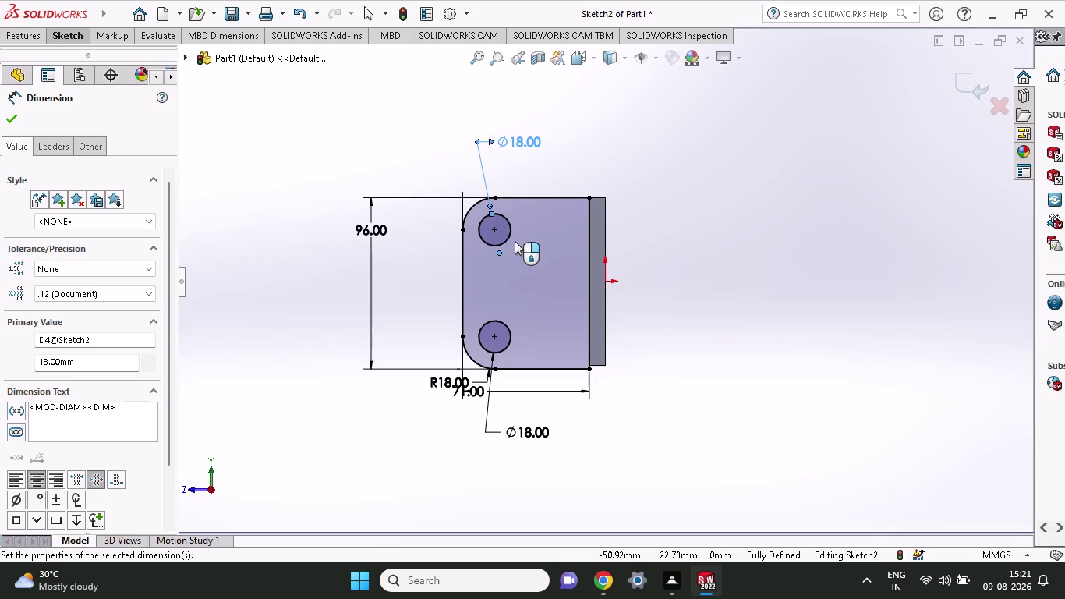
click(15, 37)
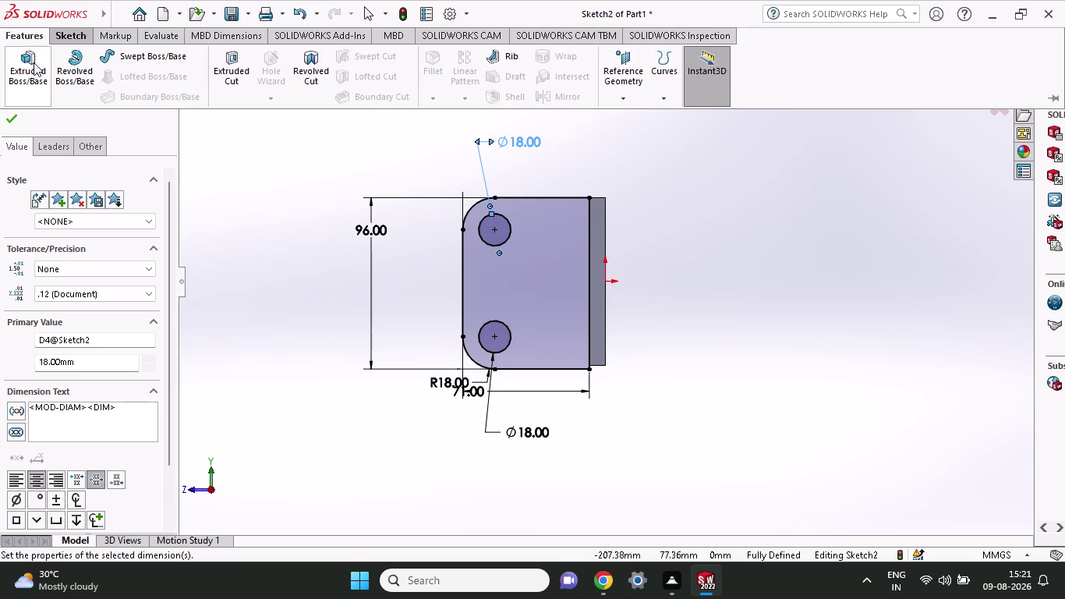
Extrude the flange sketch blind 18 mm into the rounded tab with two holes.
click(33, 68)
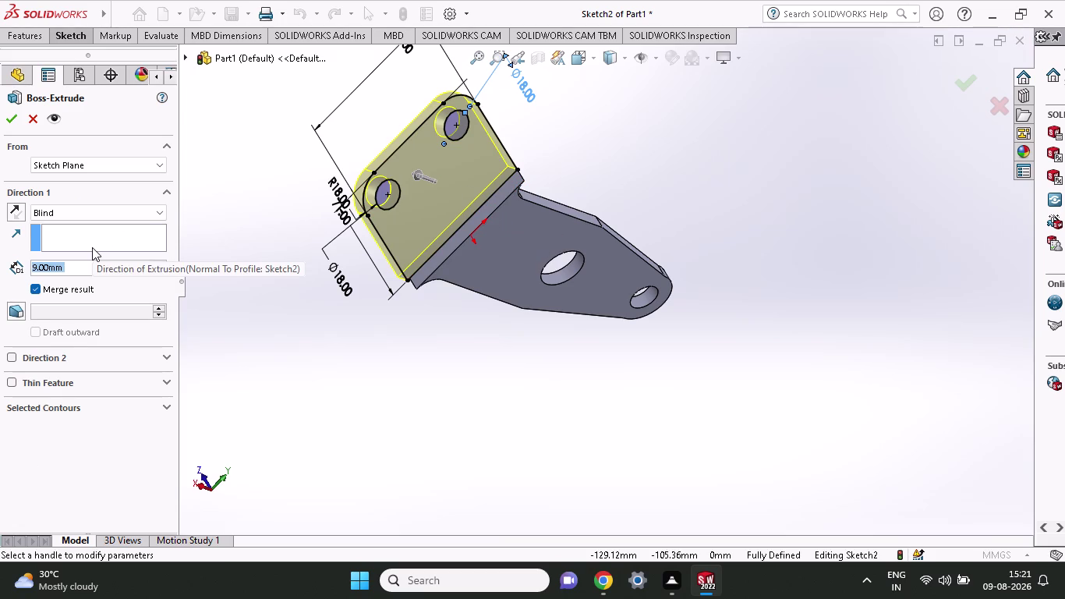
text(18)
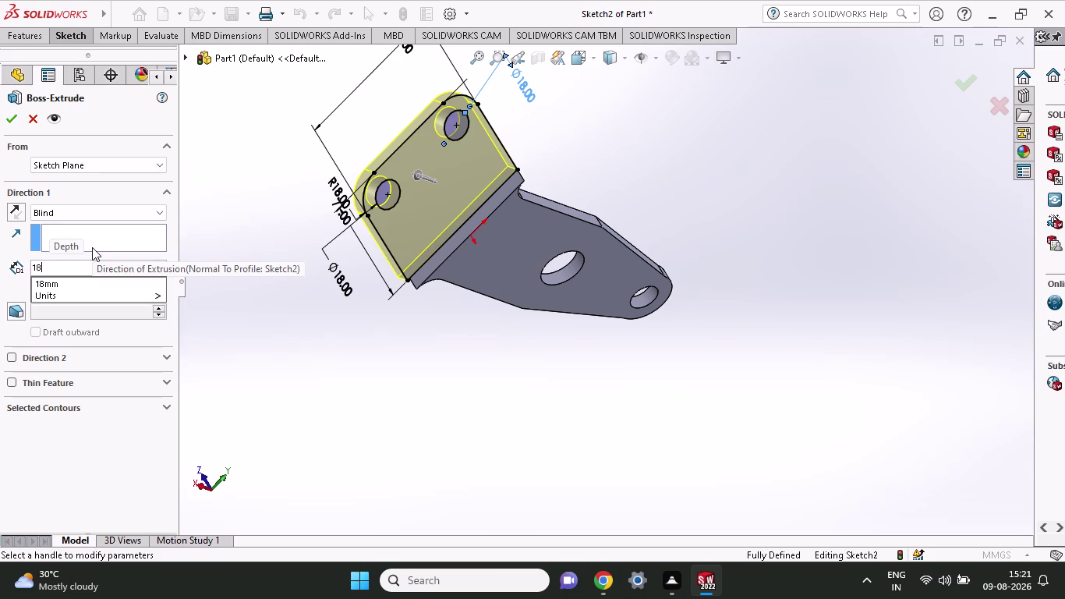
click(9, 122)
click(10, 122)
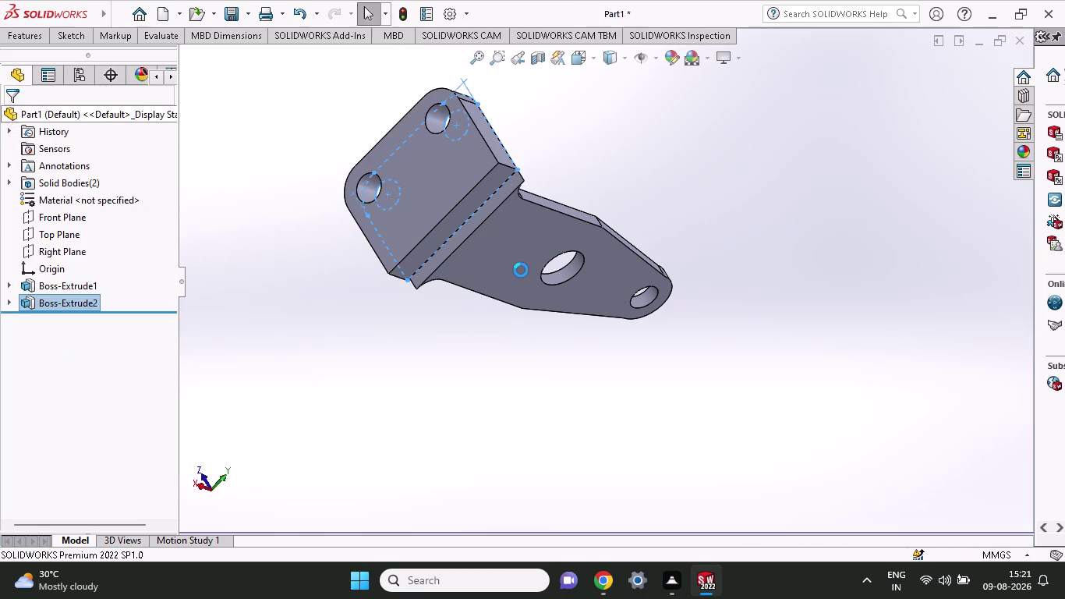
Orbit to the joint and start a sketch on the base part's narrow end face.
middle_drag(583, 166, 608, 239)
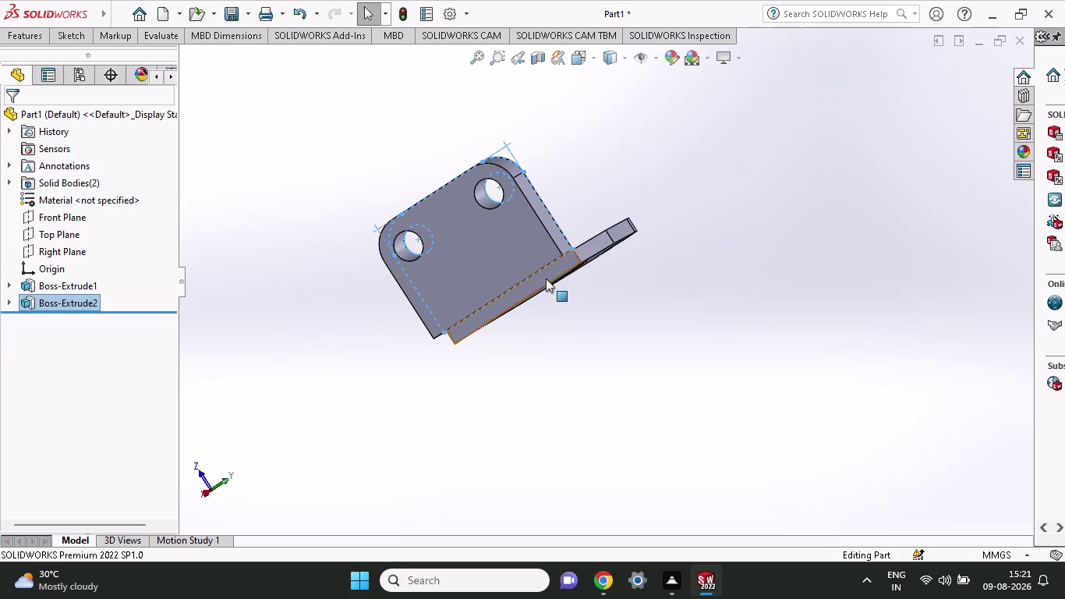
click(544, 279)
click(609, 239)
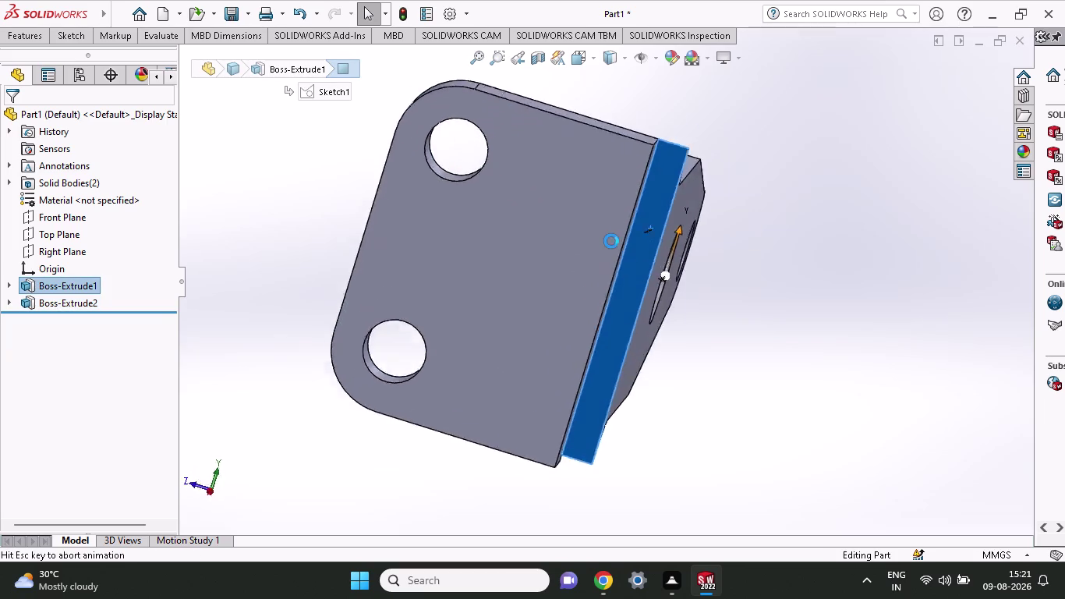
click(64, 39)
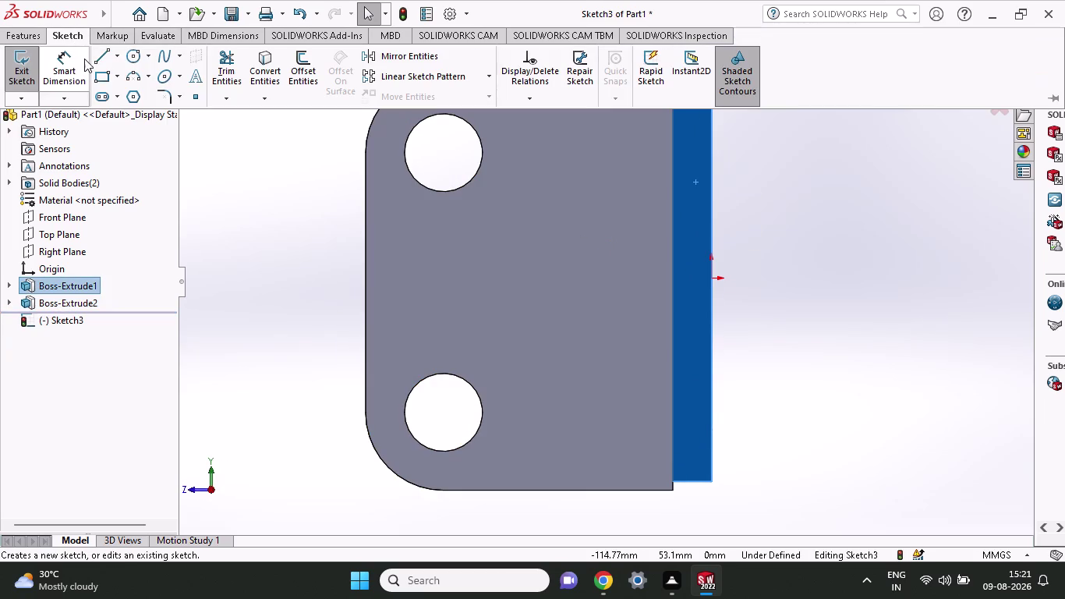
Draw a rectangle over the narrow strip and extrude it 18 mm as a filler block.
click(95, 70)
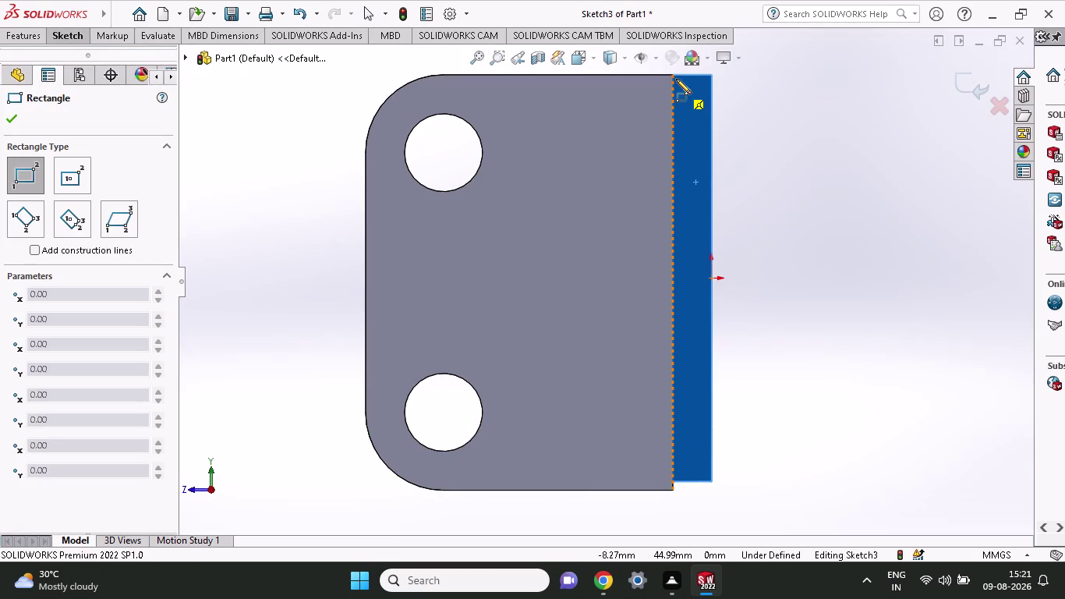
click(674, 77)
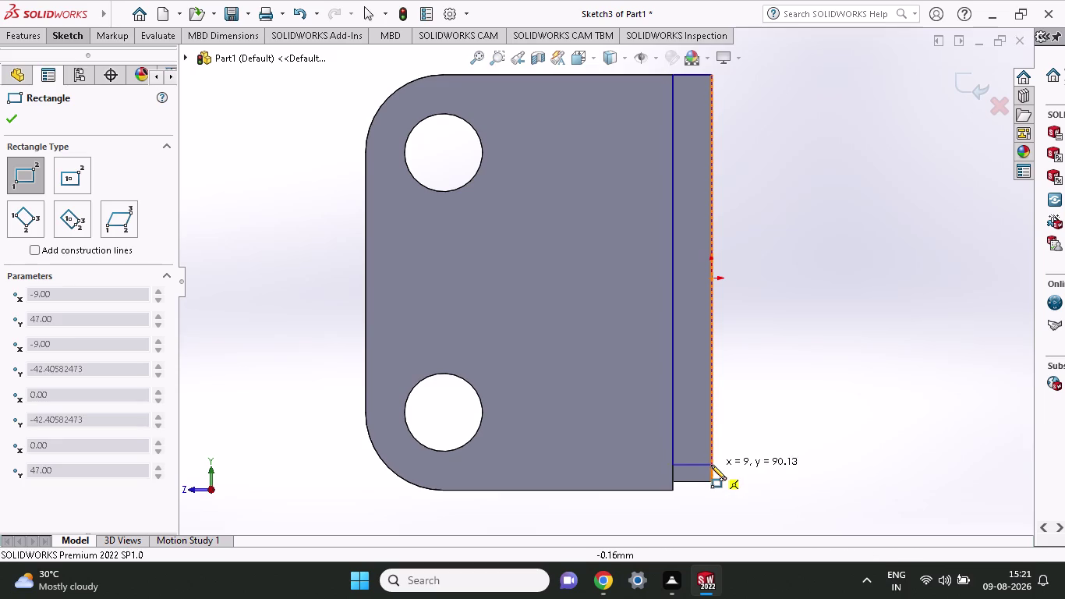
click(710, 482)
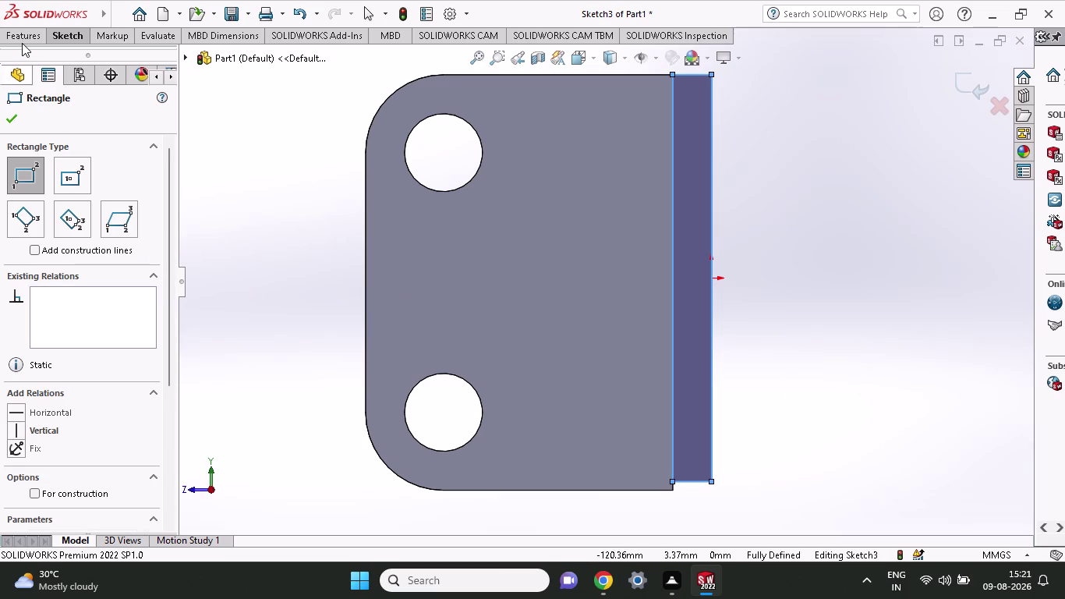
click(21, 43)
click(27, 59)
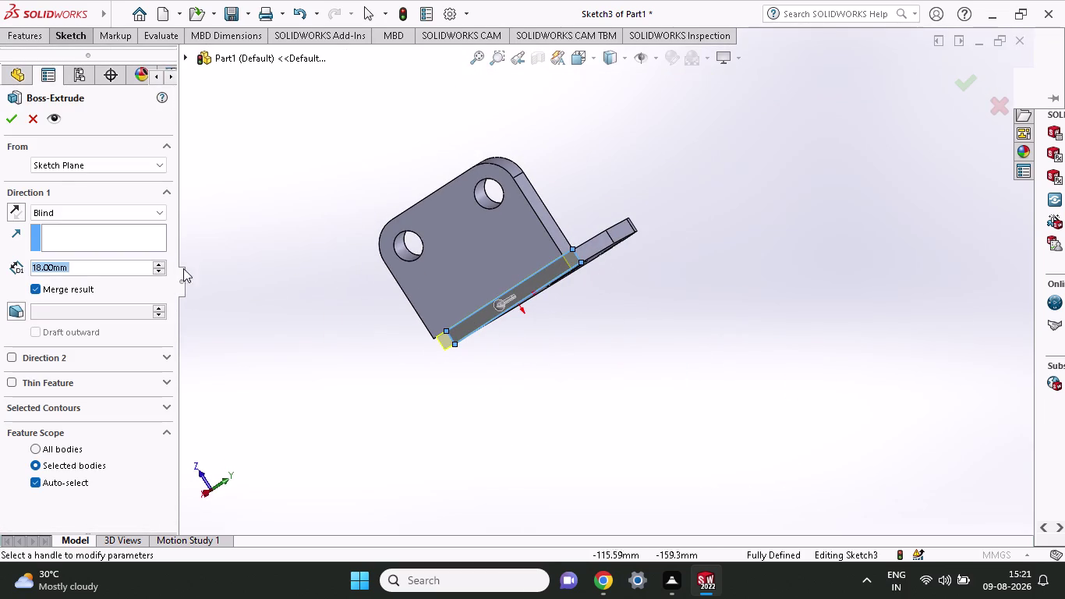
click(11, 122)
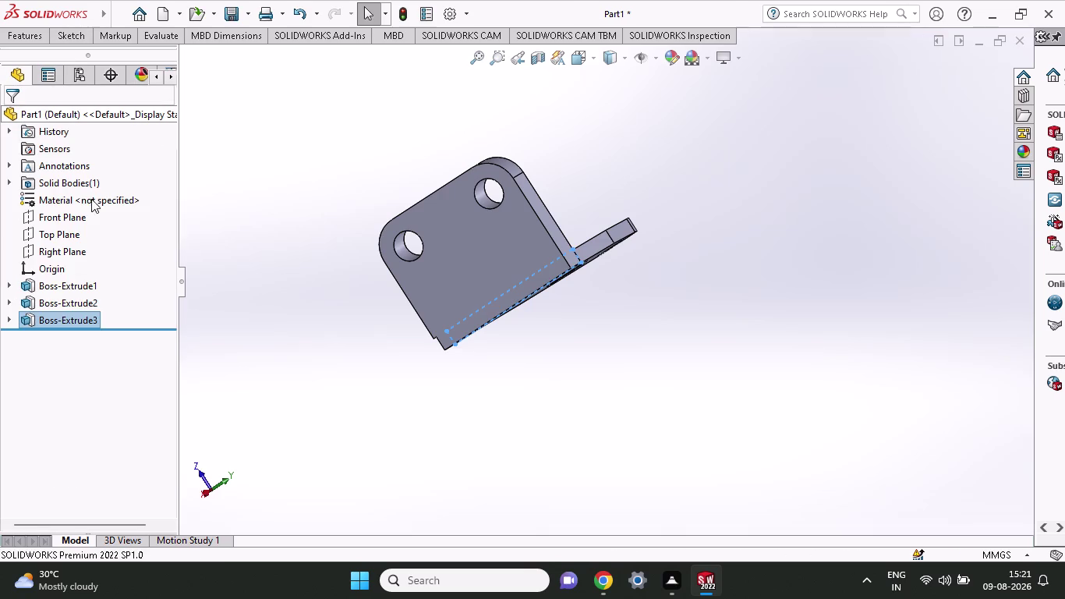
middle_drag(275, 400, 436, 339)
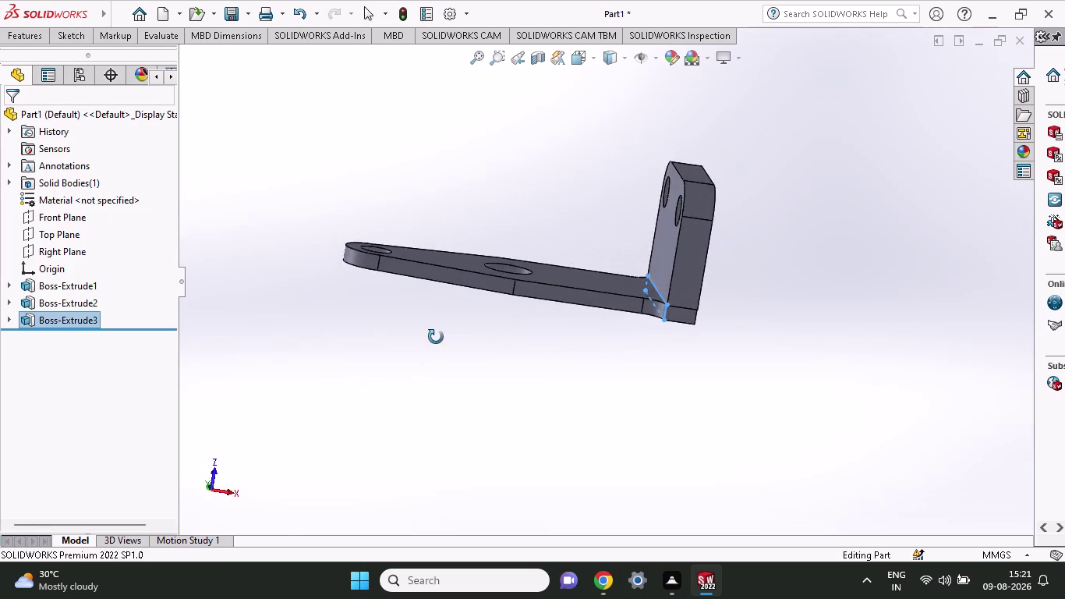
middle_drag(435, 338, 459, 399)
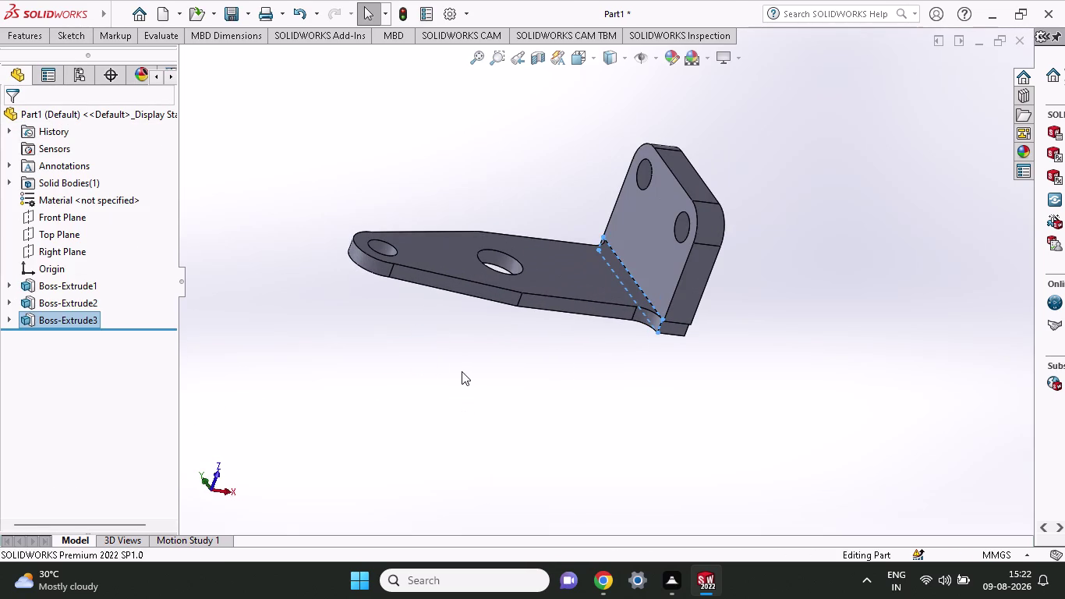